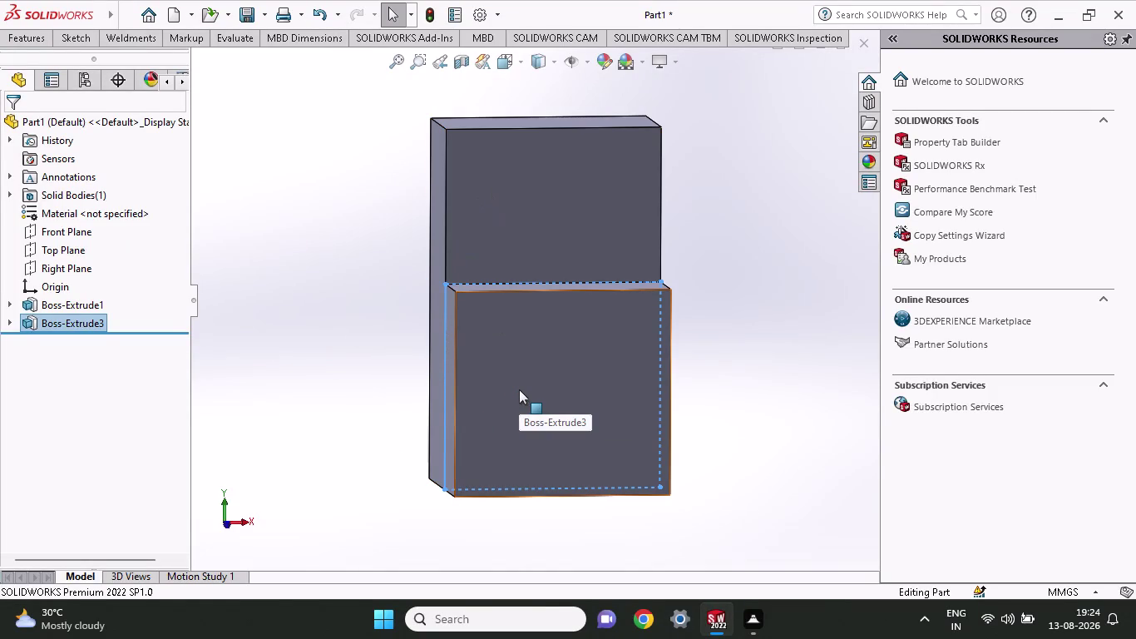
Start a sketch on the lower front face of Boss-Extrude3, viewed normal to it.
click(551, 333)
click(615, 282)
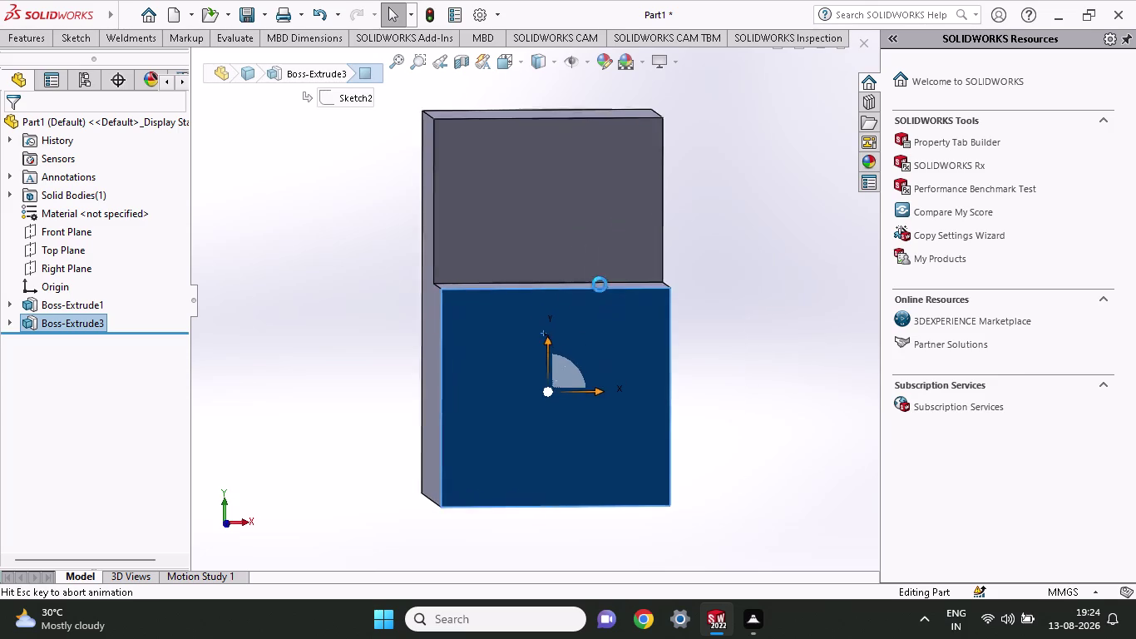
click(83, 38)
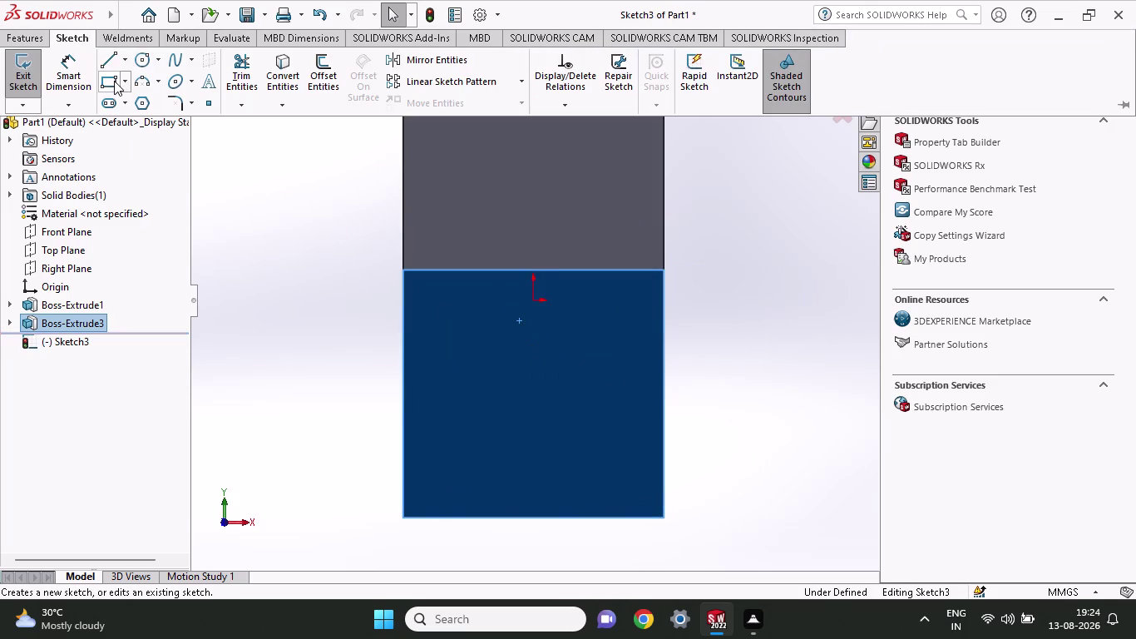
Draw a corner rectangle inset within the front face.
click(114, 81)
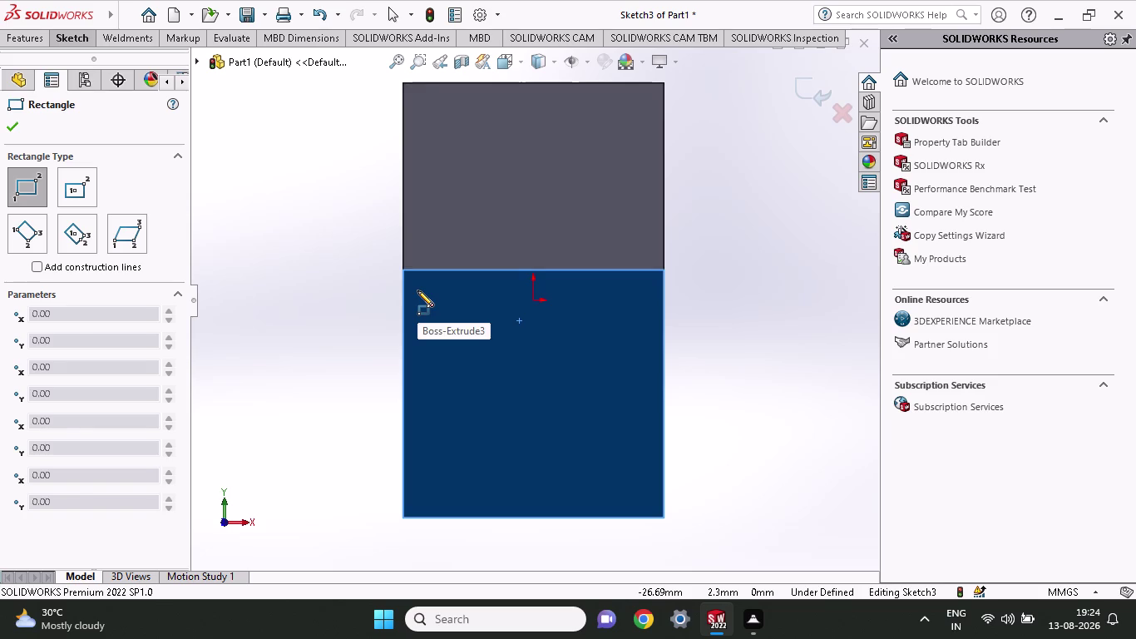
click(417, 290)
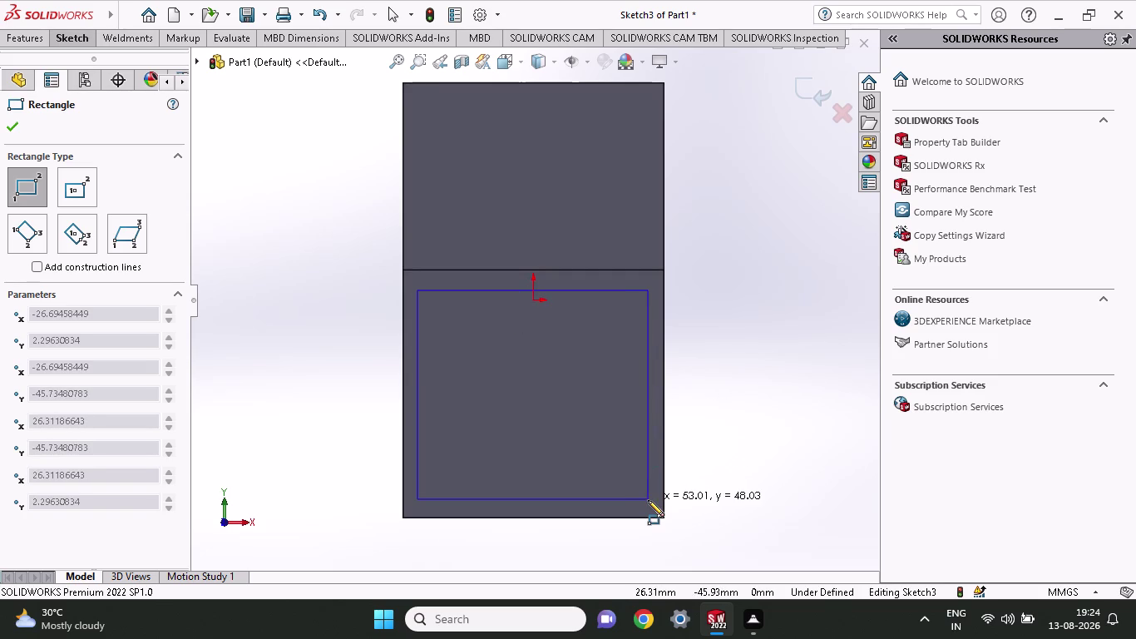
click(648, 499)
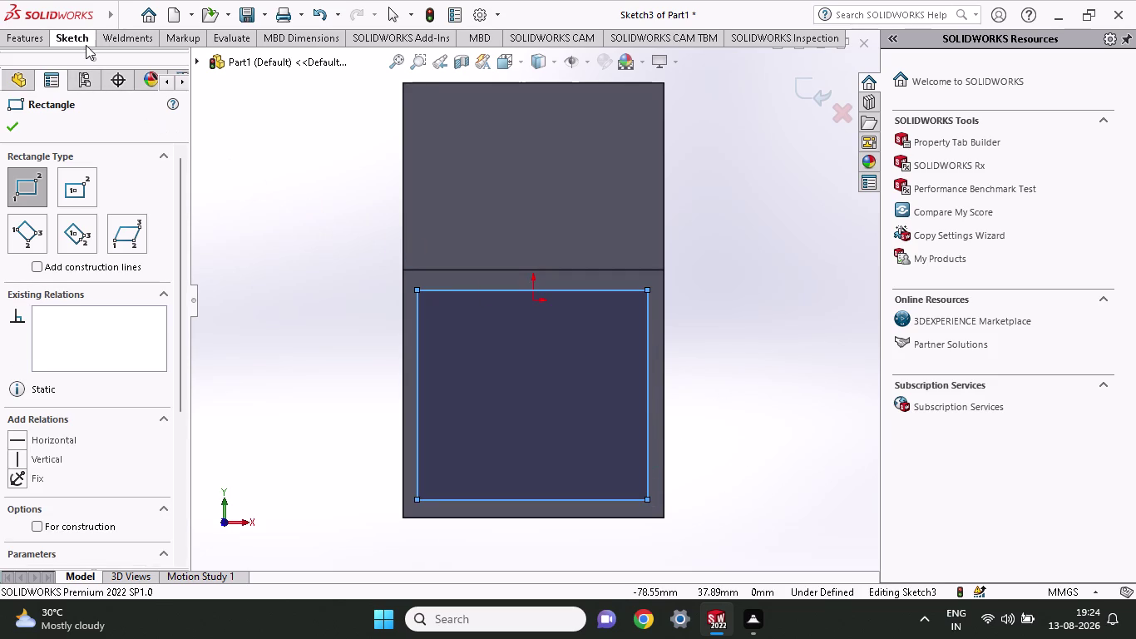
click(86, 45)
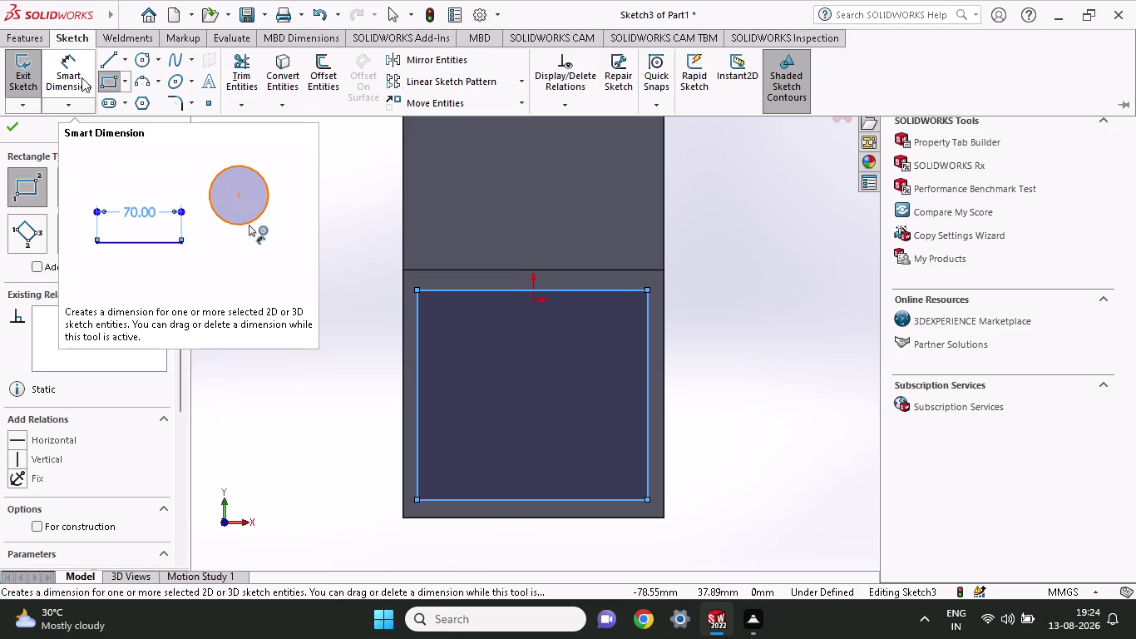
Dimension the rectangle's bottom width as 60-6, dismissing the invalid-name-character warnings.
click(78, 64)
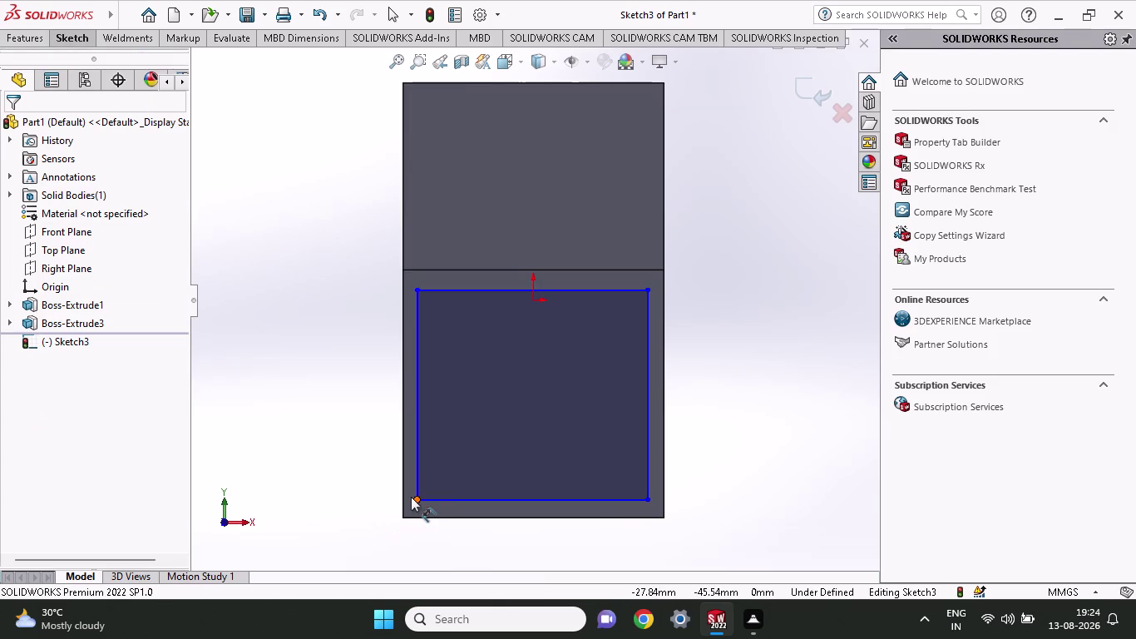
click(415, 500)
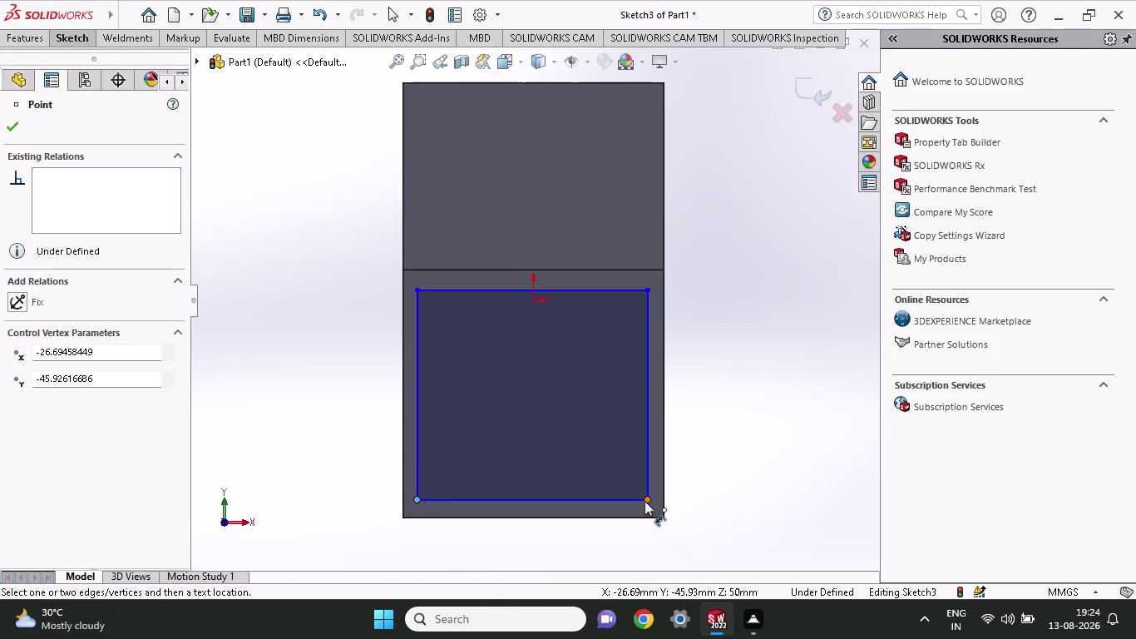
click(645, 500)
click(652, 552)
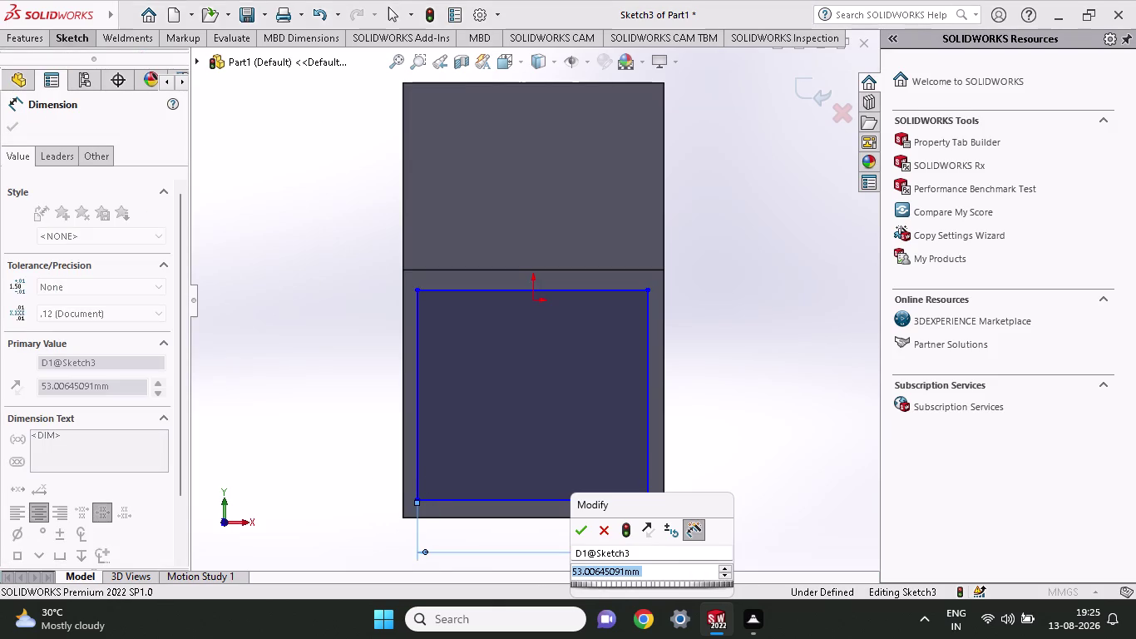
text(60)
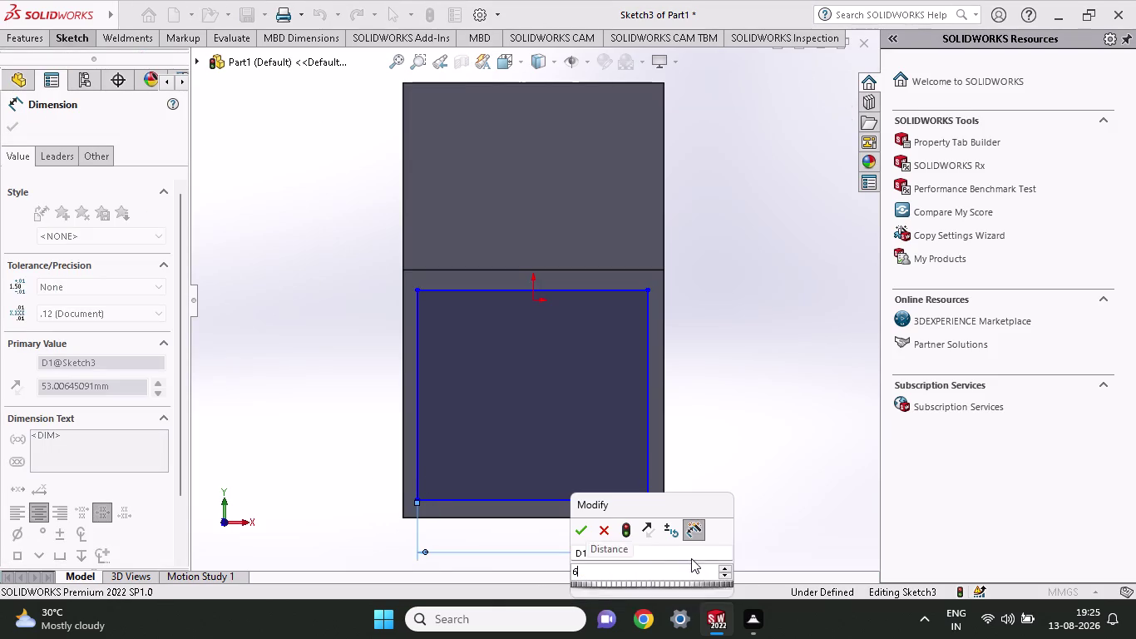
click(691, 557)
text(-6)
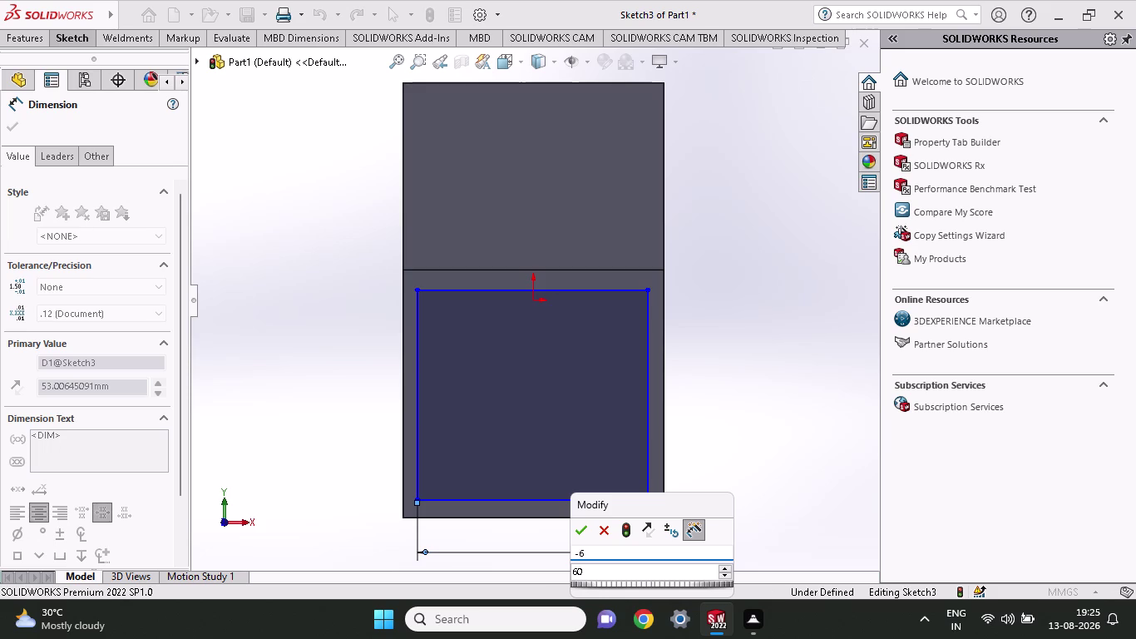
key(Return)
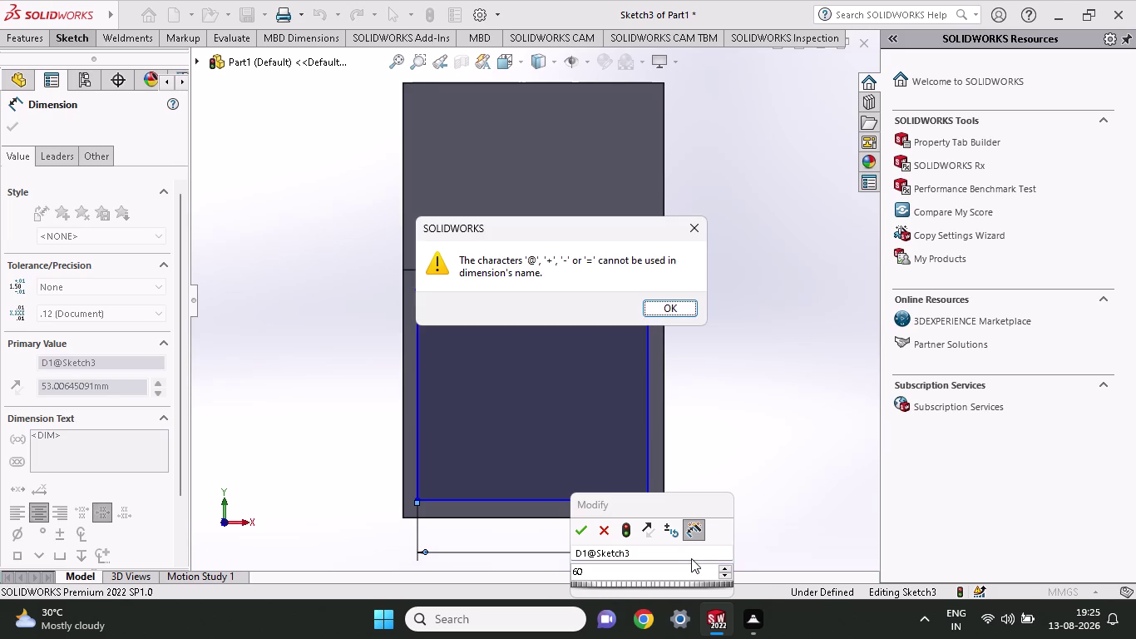
click(619, 571)
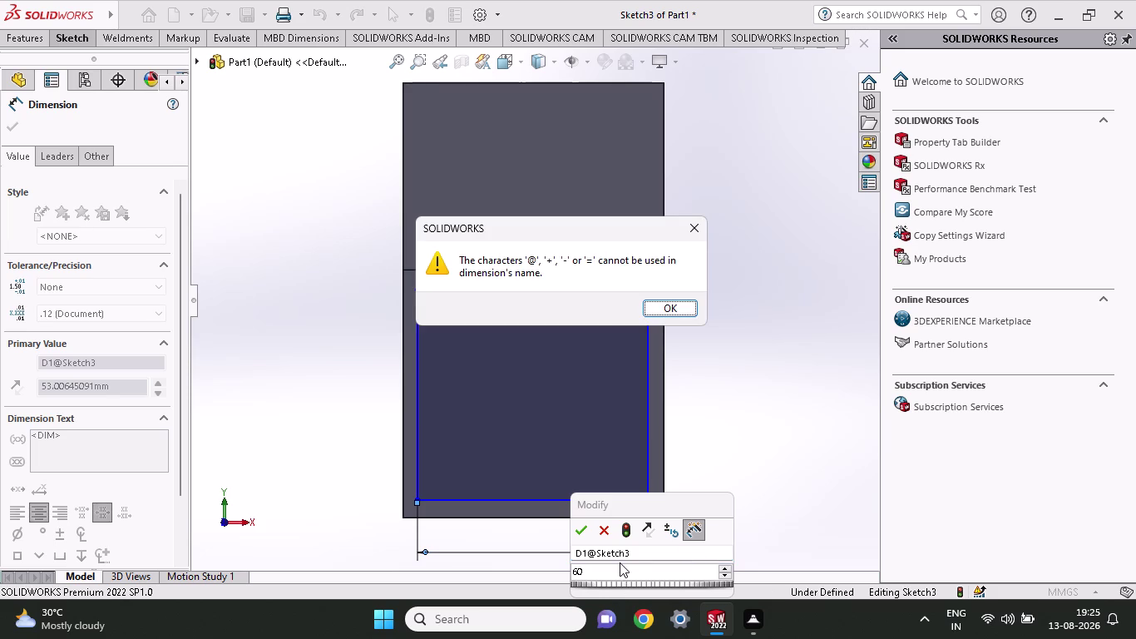
click(608, 585)
click(600, 568)
click(680, 312)
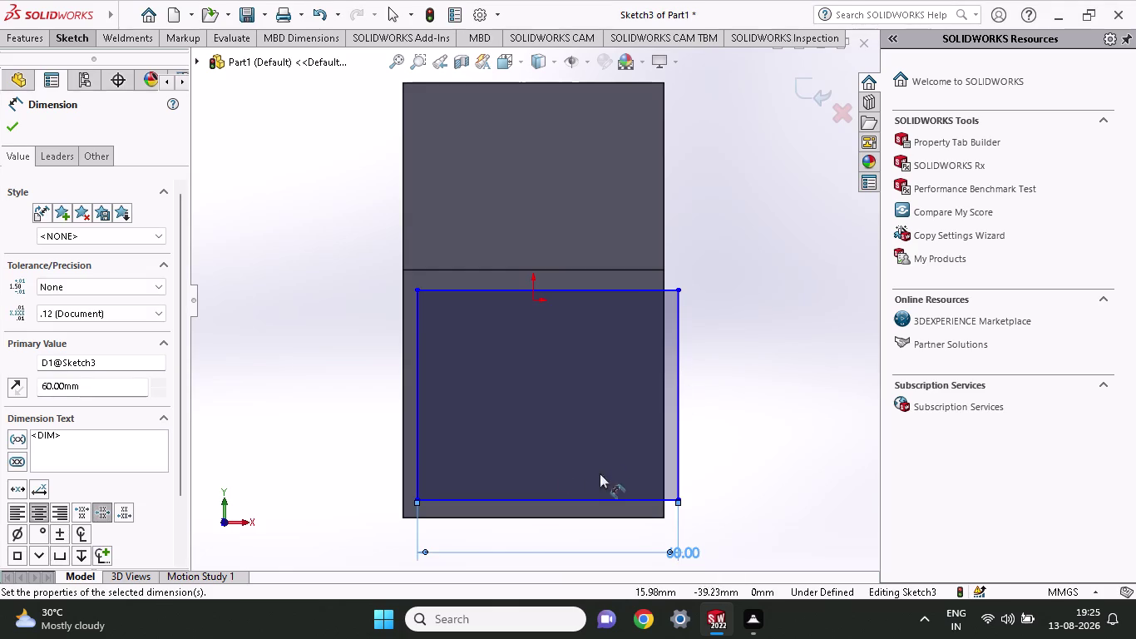
Change the width dimension to 60-8.
double_click(678, 548)
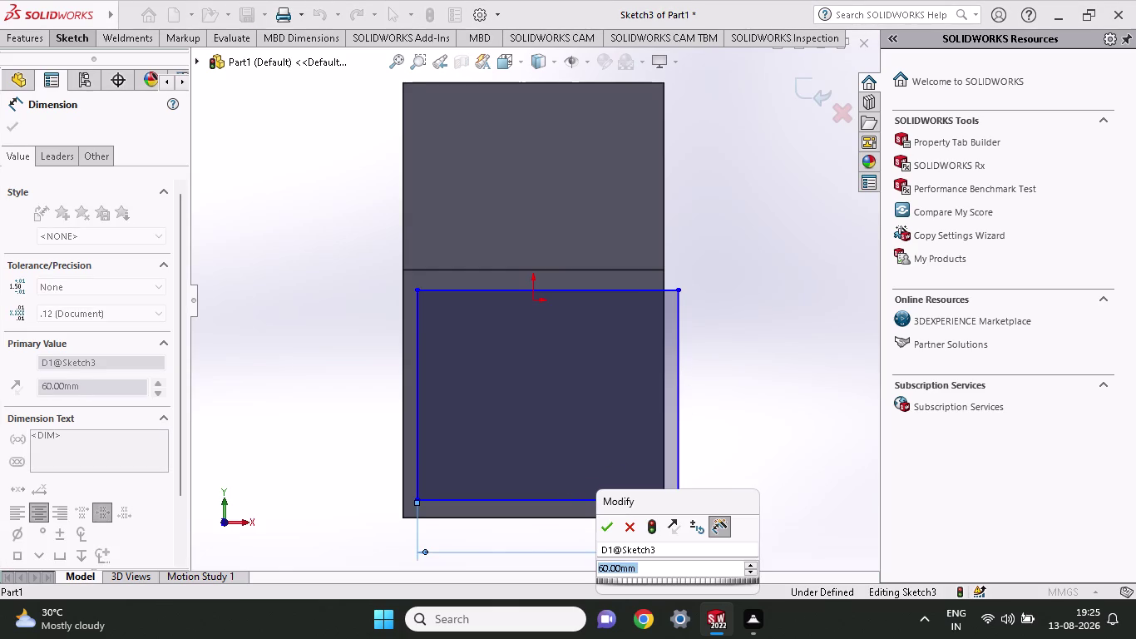
text(6)
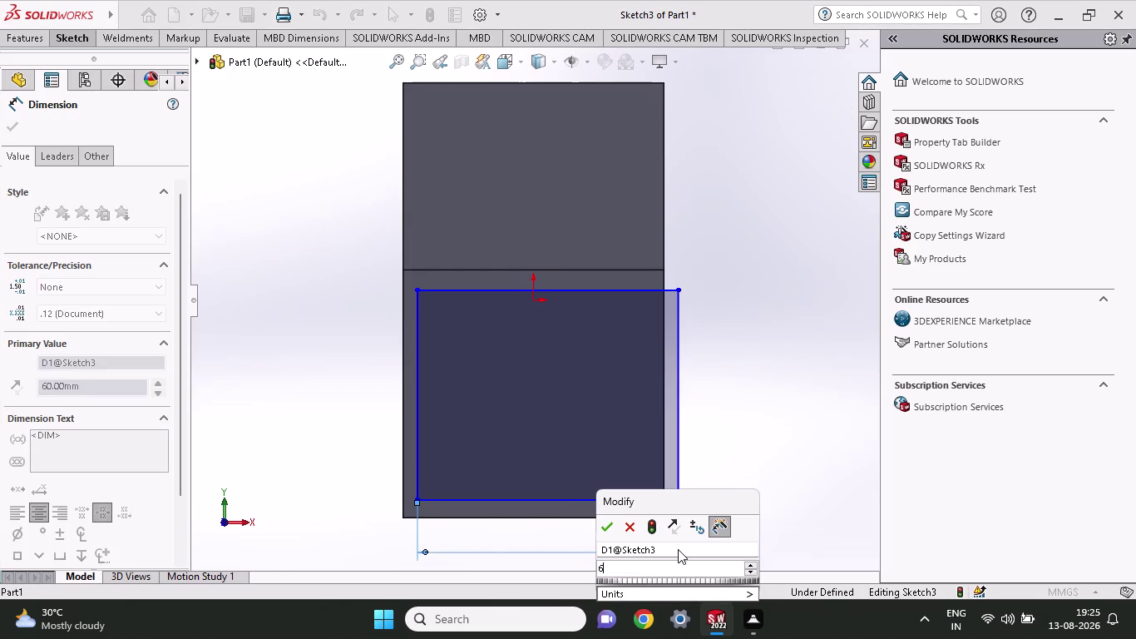
text(0)
scroll(up, 3)
scroll(down, 3)
key(BackSpace)
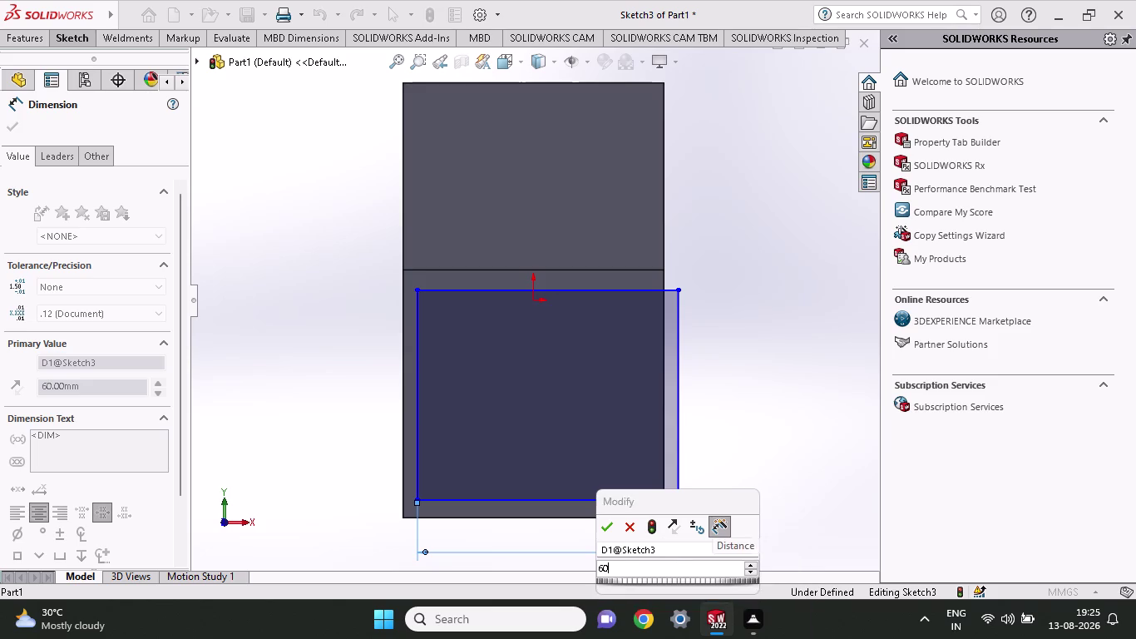
key(BackSpace)
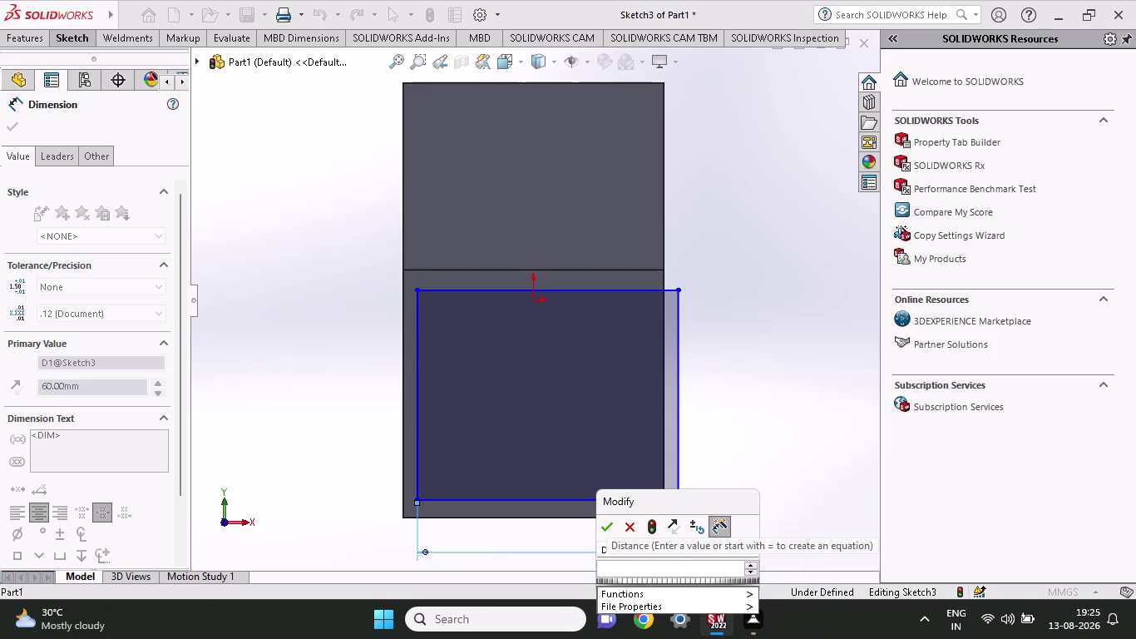
text(60-8)
key(Return)
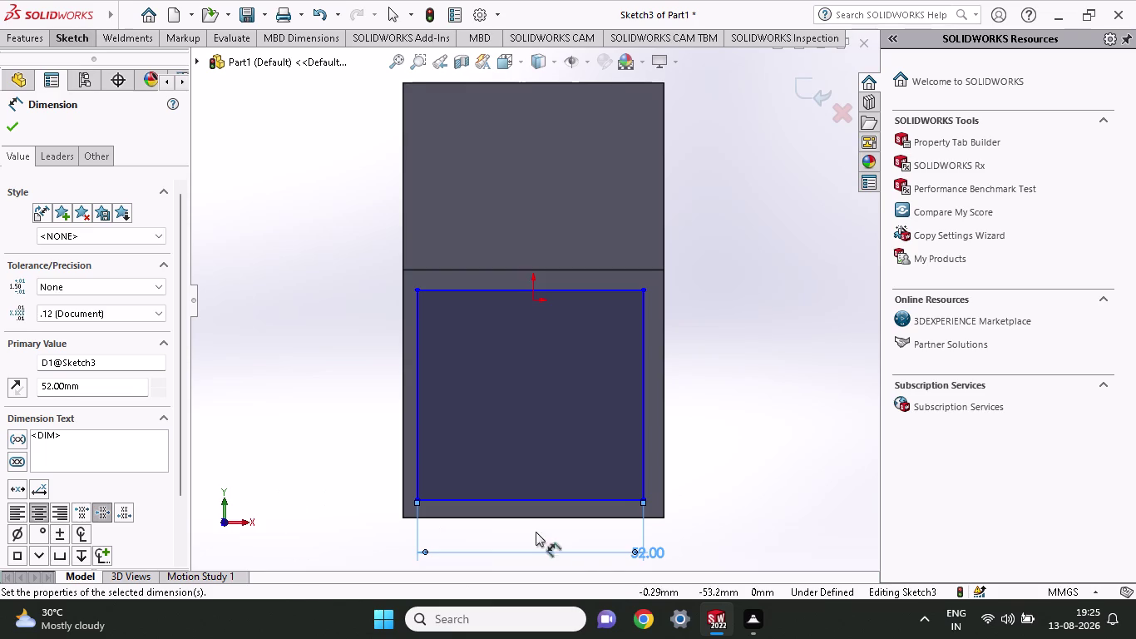
Change the width back to 60-6, giving 54 mm.
double_click(650, 552)
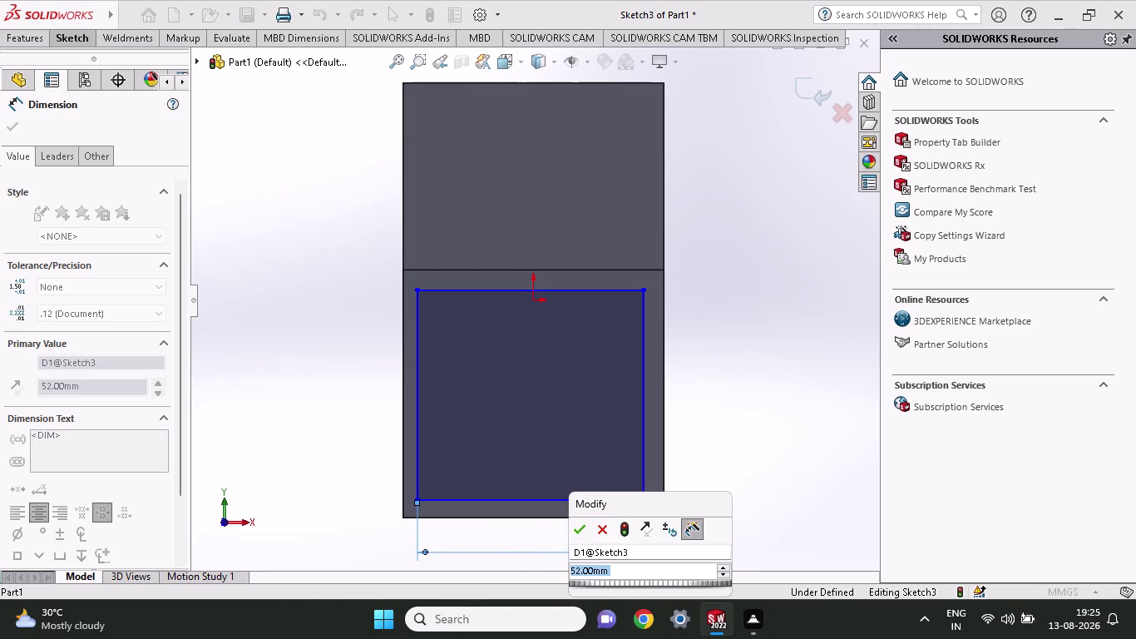
text(60-6)
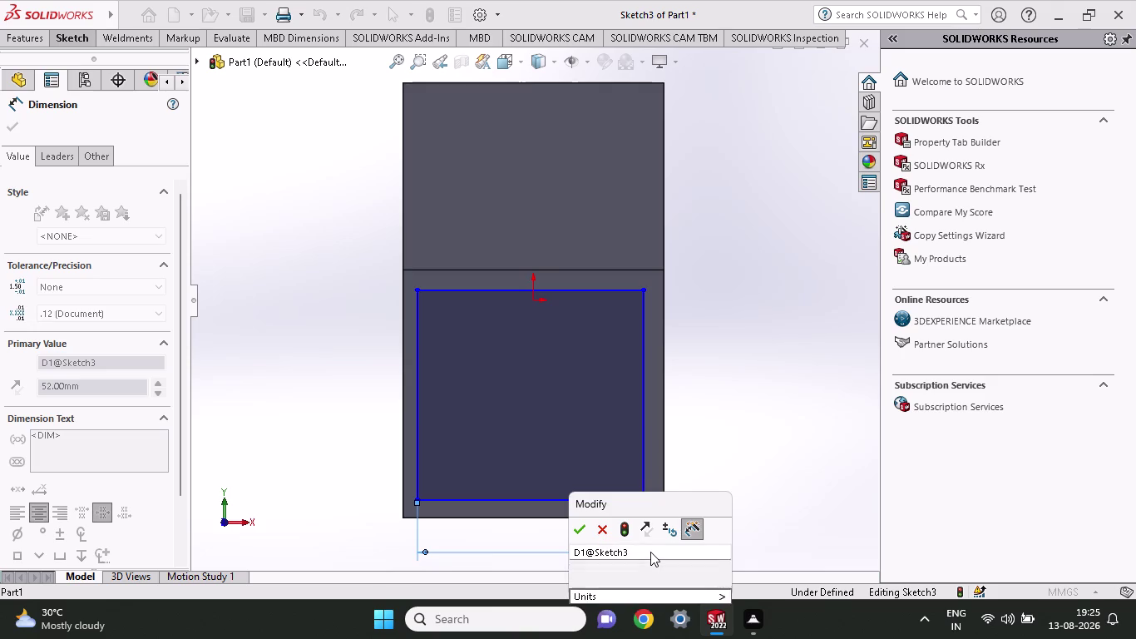
key(Return)
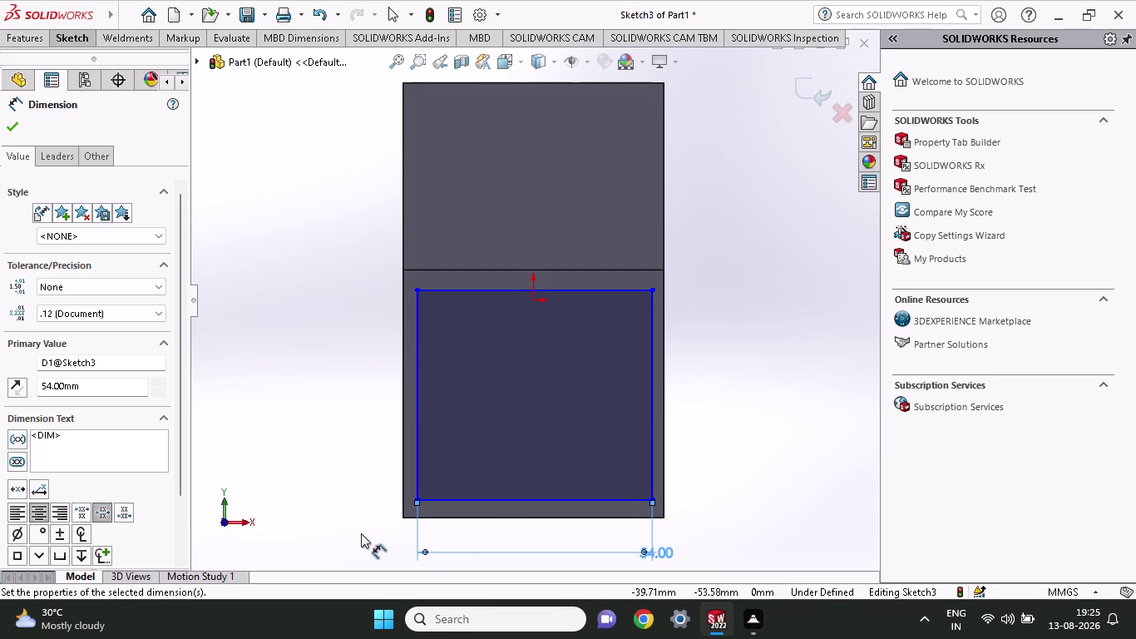
click(402, 518)
Dimension the rectangle's left corner 3 mm from the block's left edge.
click(413, 501)
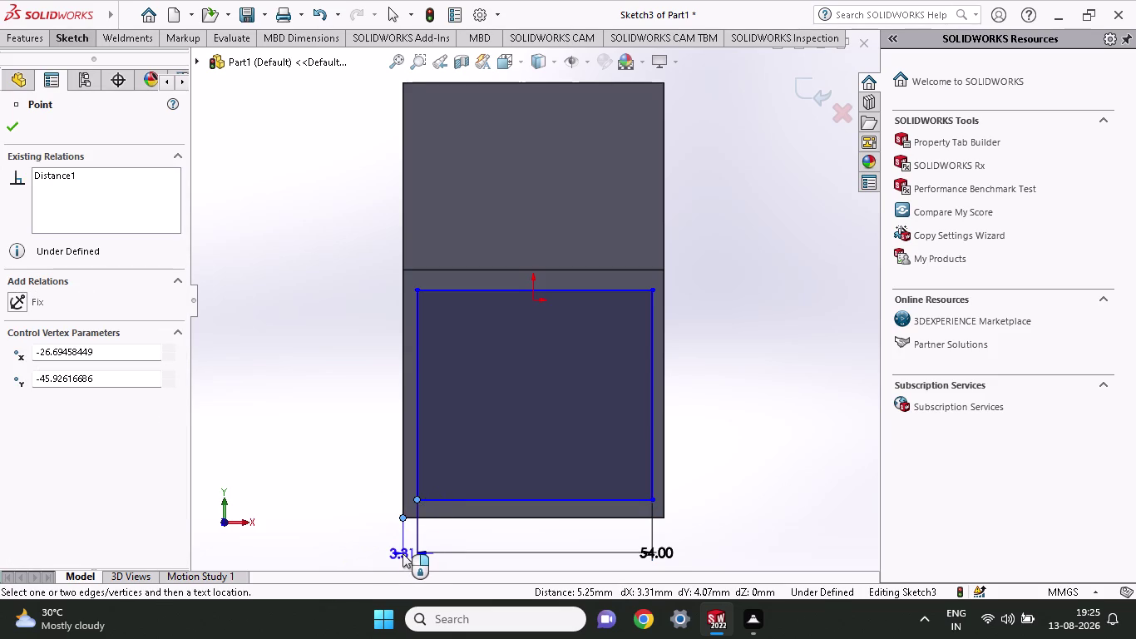
click(405, 548)
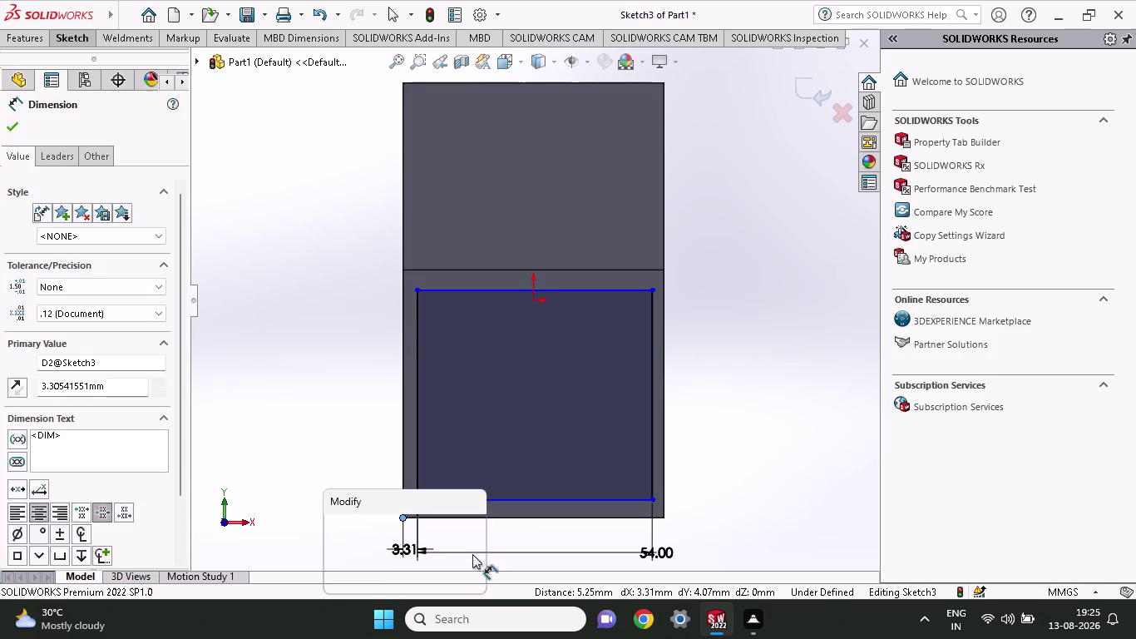
key(3)
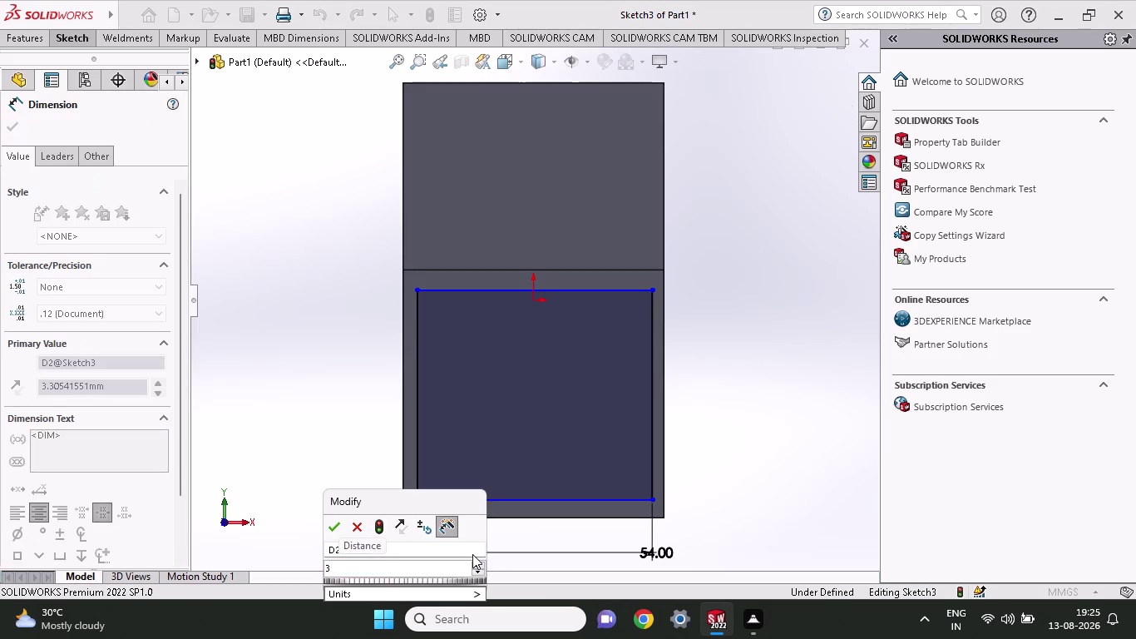
key(Return)
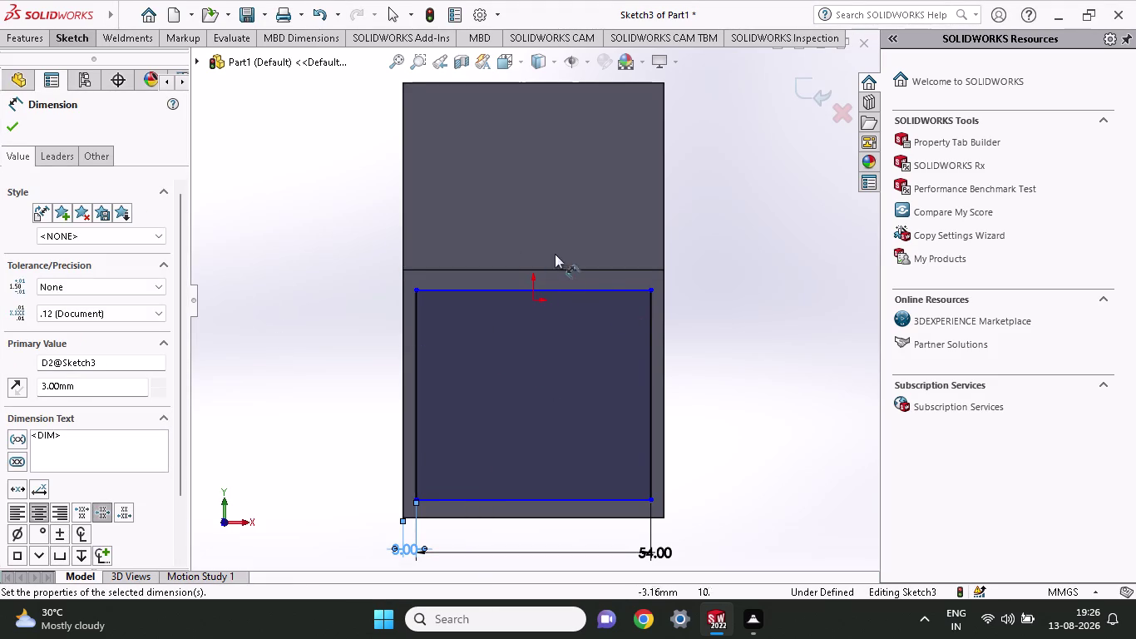
Place a height dimension on the rectangle's right side, reading 48.22 mm.
click(653, 502)
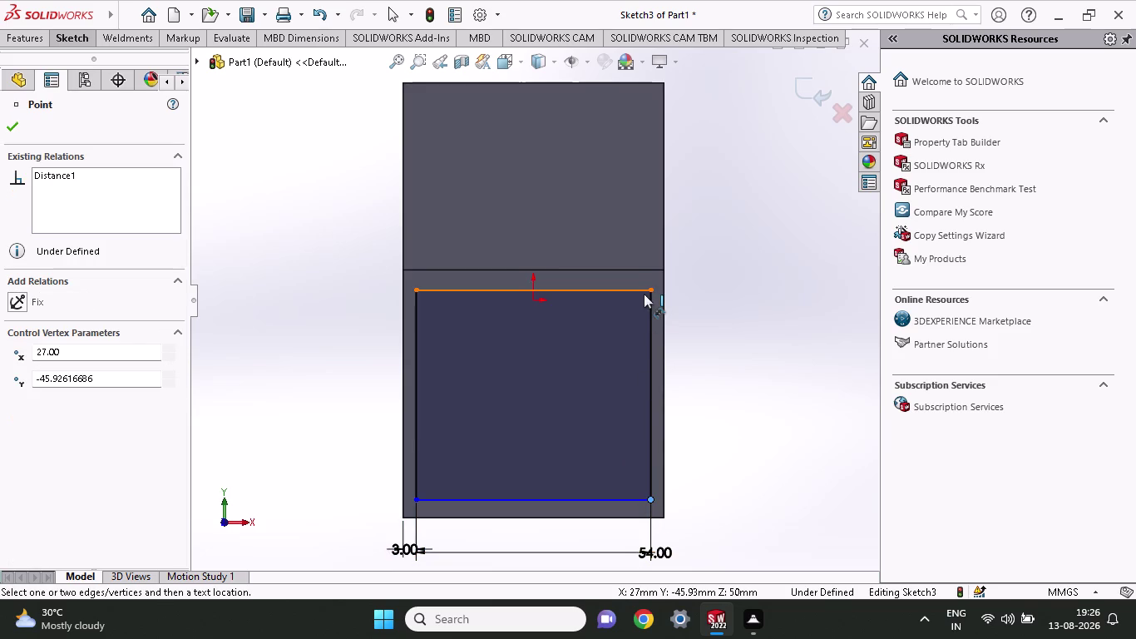
click(647, 290)
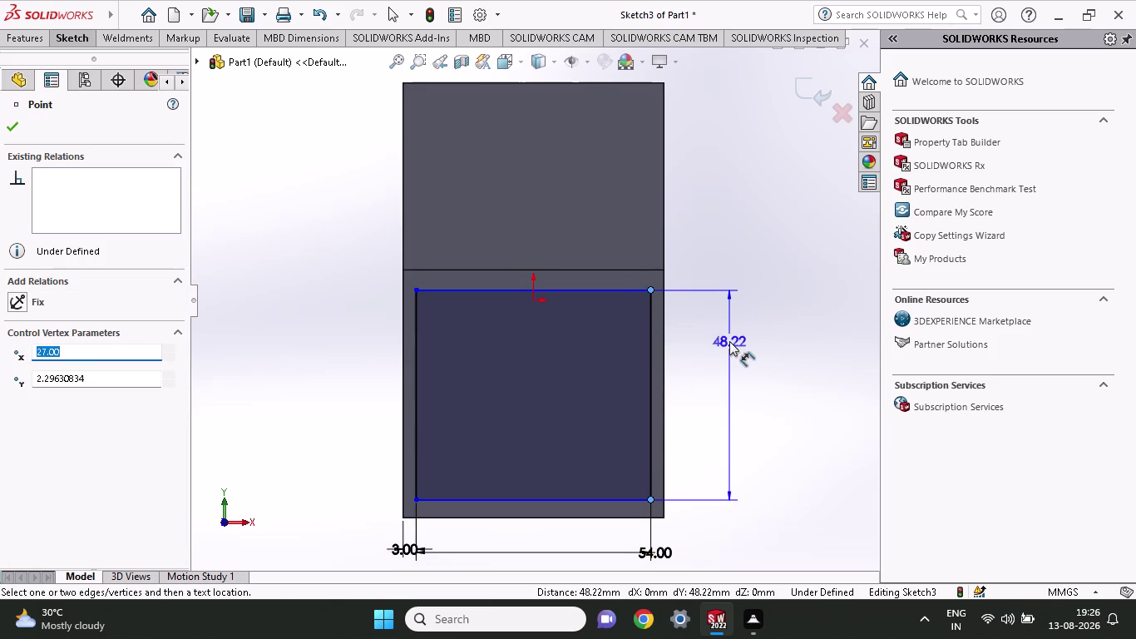
click(730, 341)
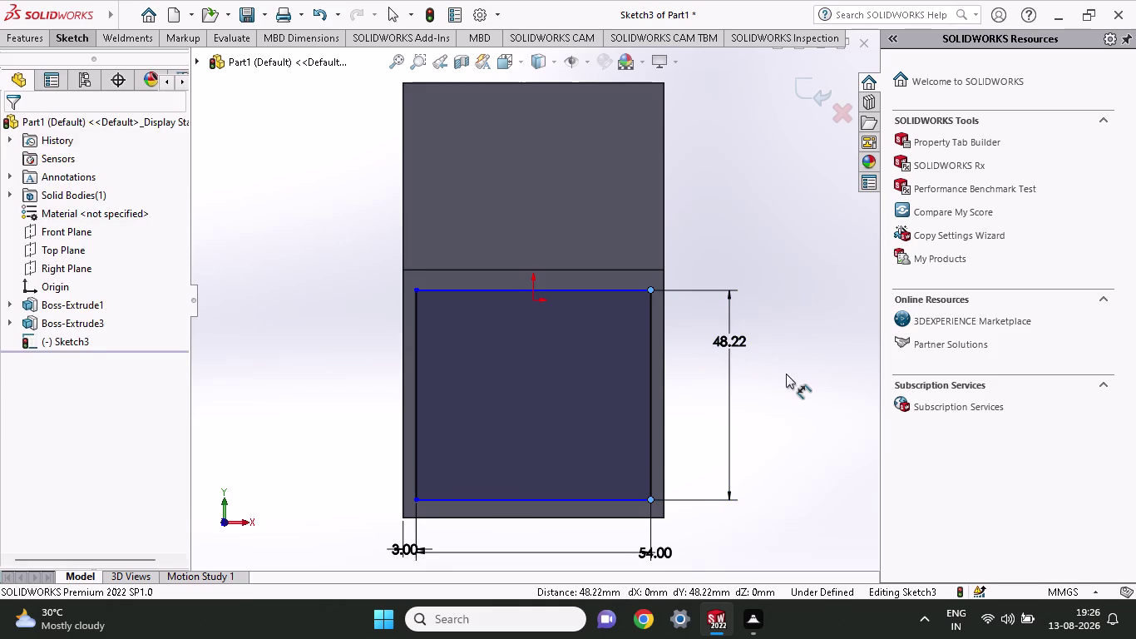
Set the rectangle height to 53 mm (57-4) and start an Extruded Cut from it.
text(57-)
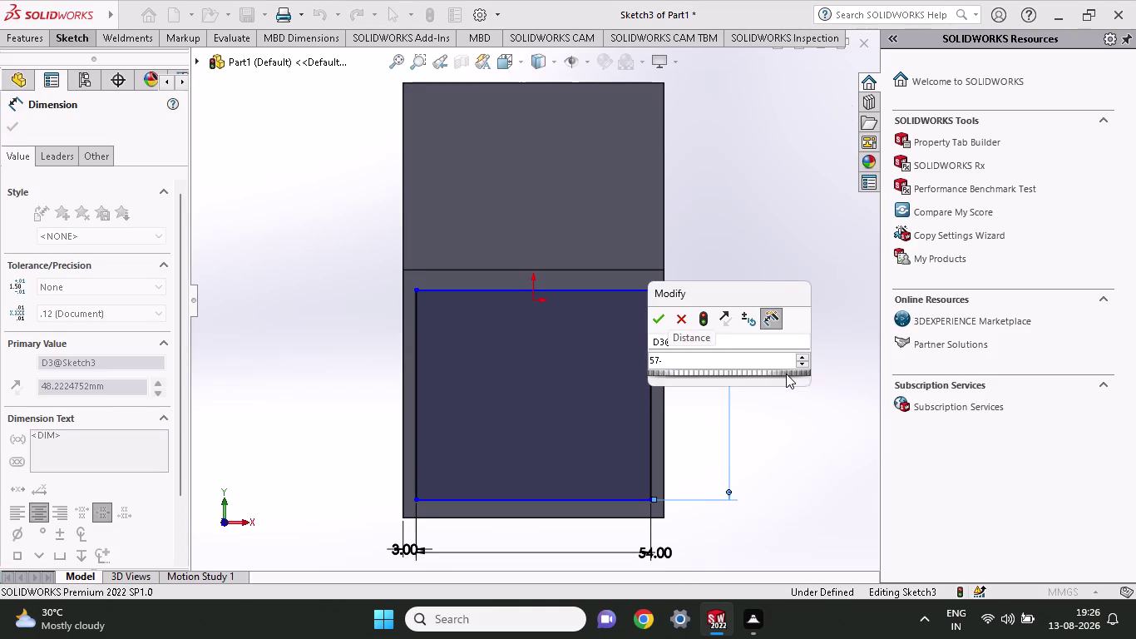
key(4)
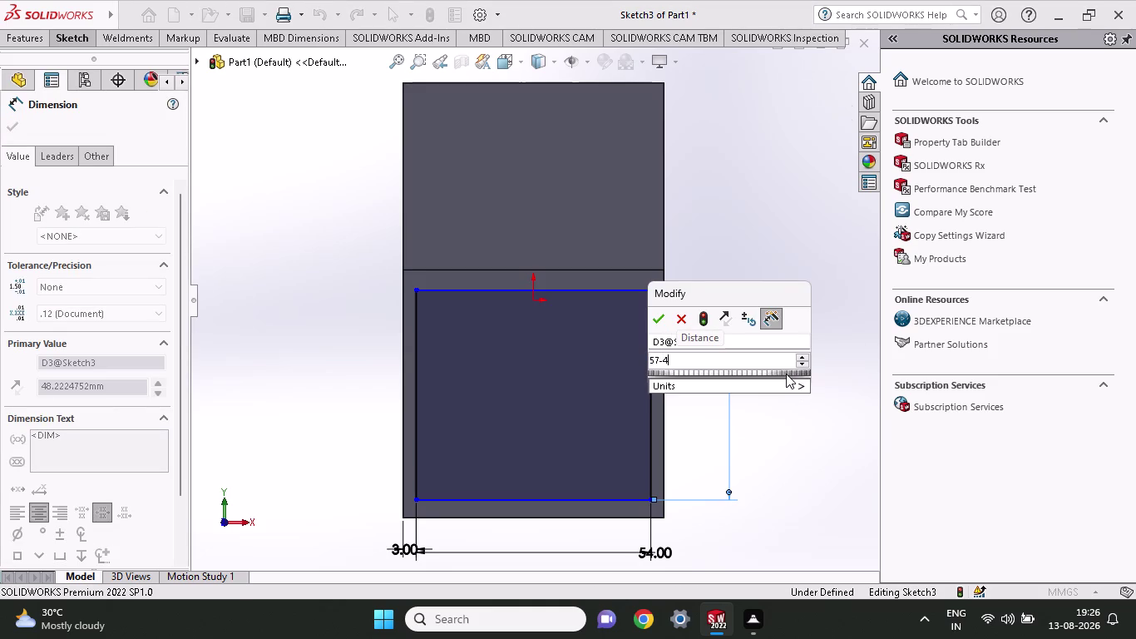
key(Return)
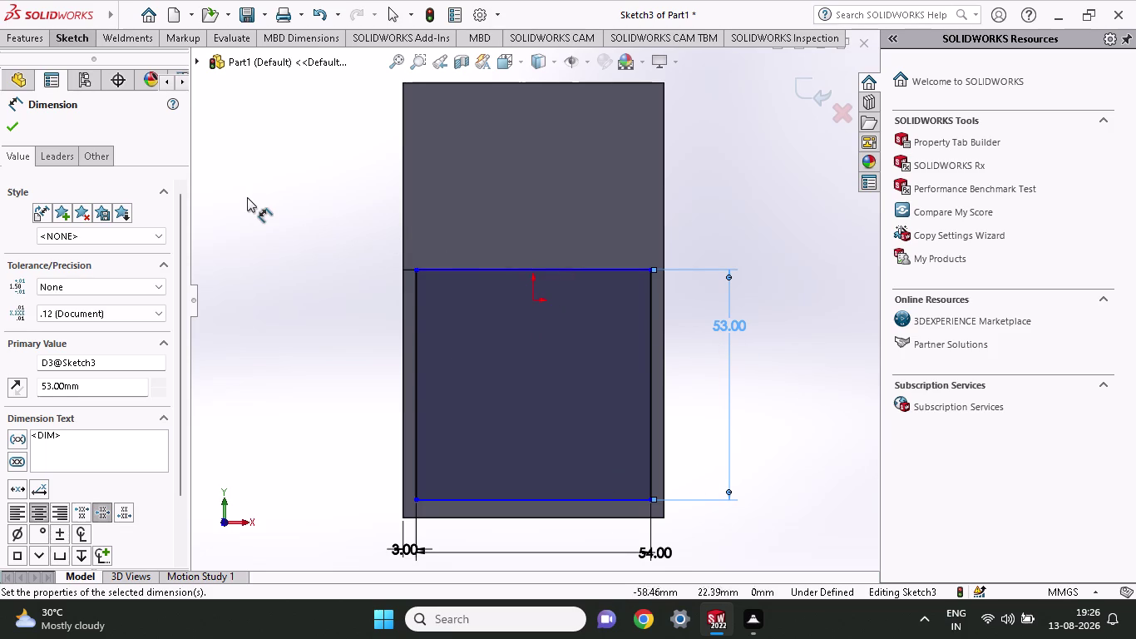
click(23, 32)
click(236, 71)
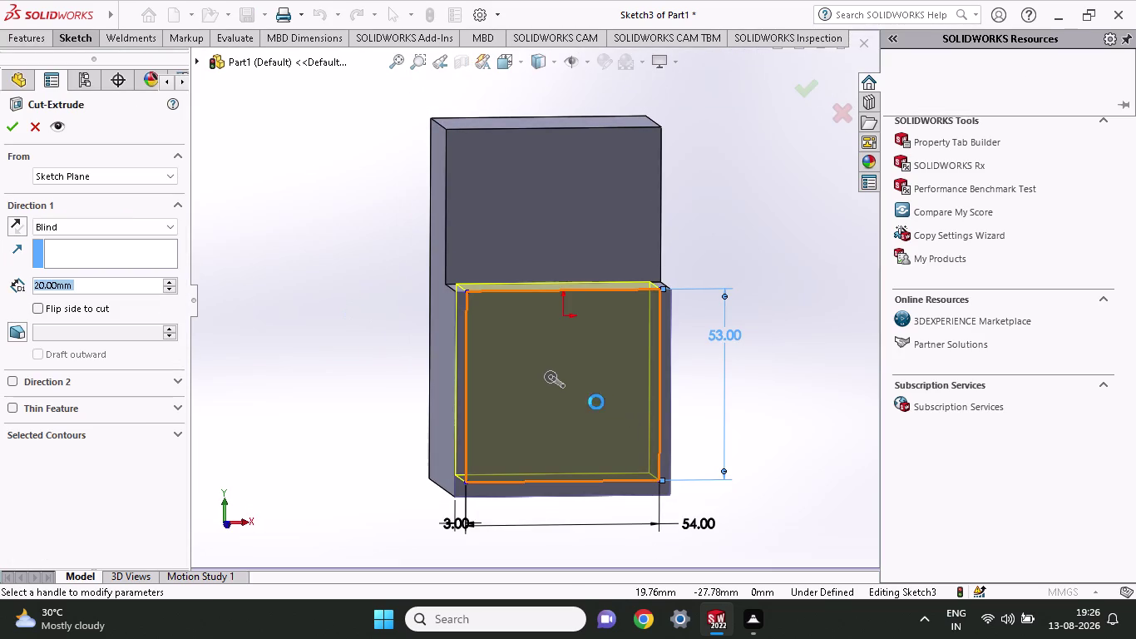
Set the cut depth to the 53 dimension, then cancel the cut and reopen the 53 mm height.
key(Escape)
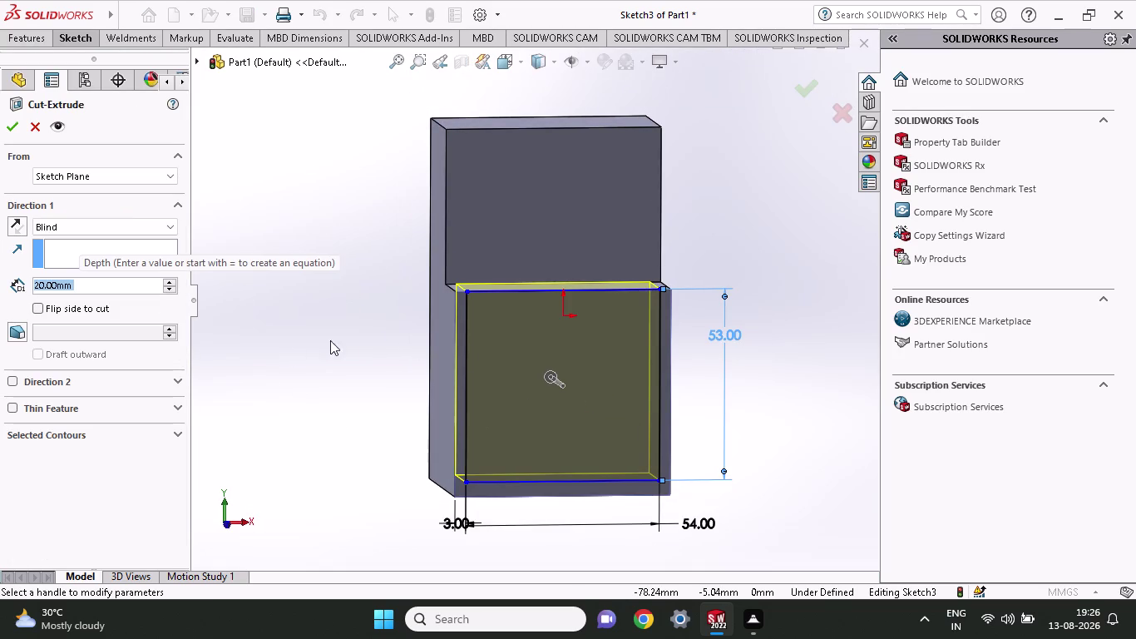
key(Escape)
scroll(down, 3)
scroll(up, 3)
scroll(down, 3)
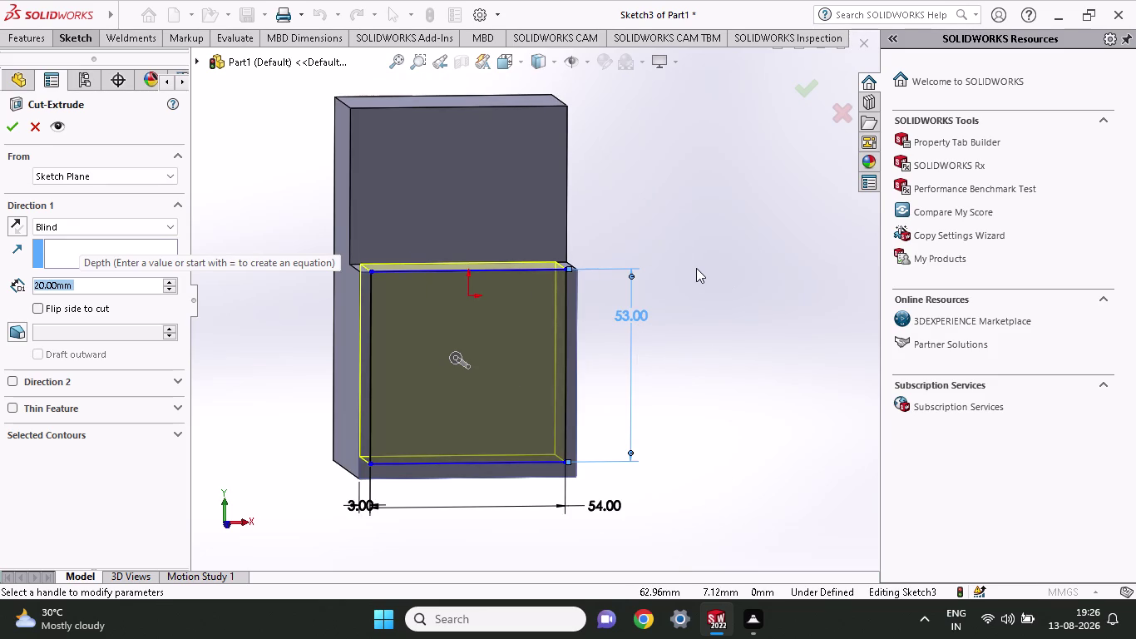
double_click(636, 317)
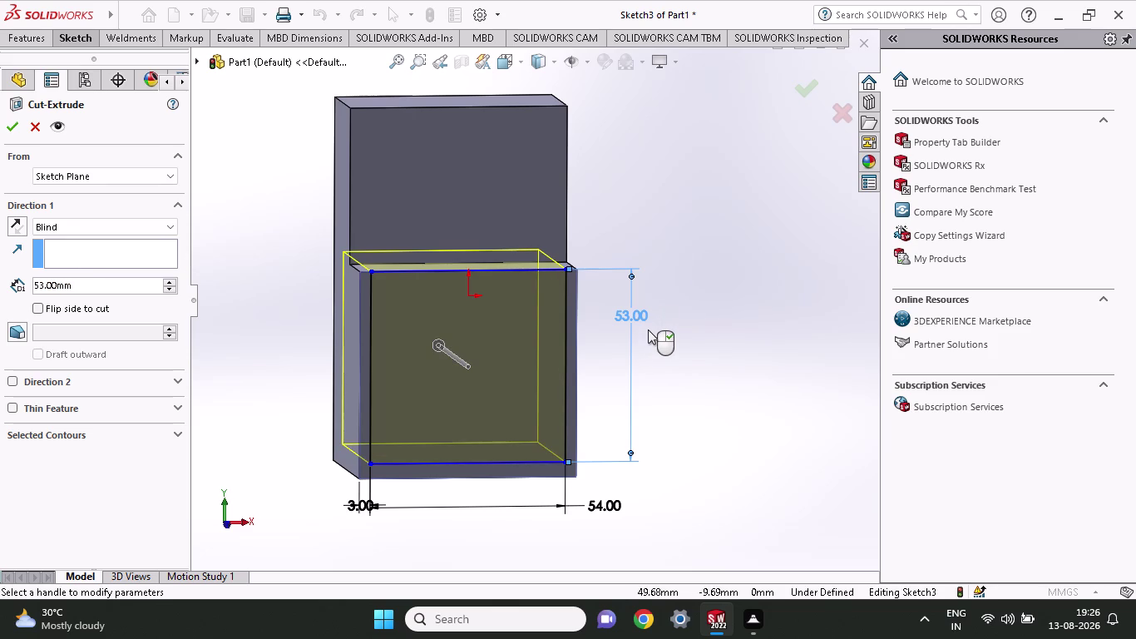
key(Escape)
double_click(638, 323)
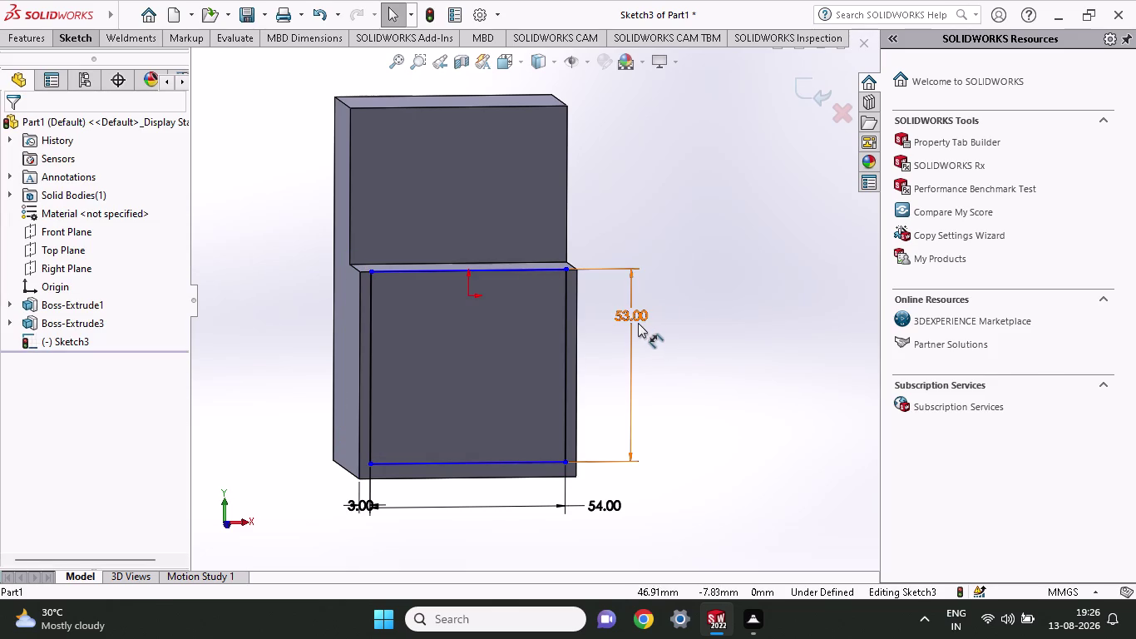
Keep the rectangle height at 53 mm (57-4) and close the dimension properties.
text(5)
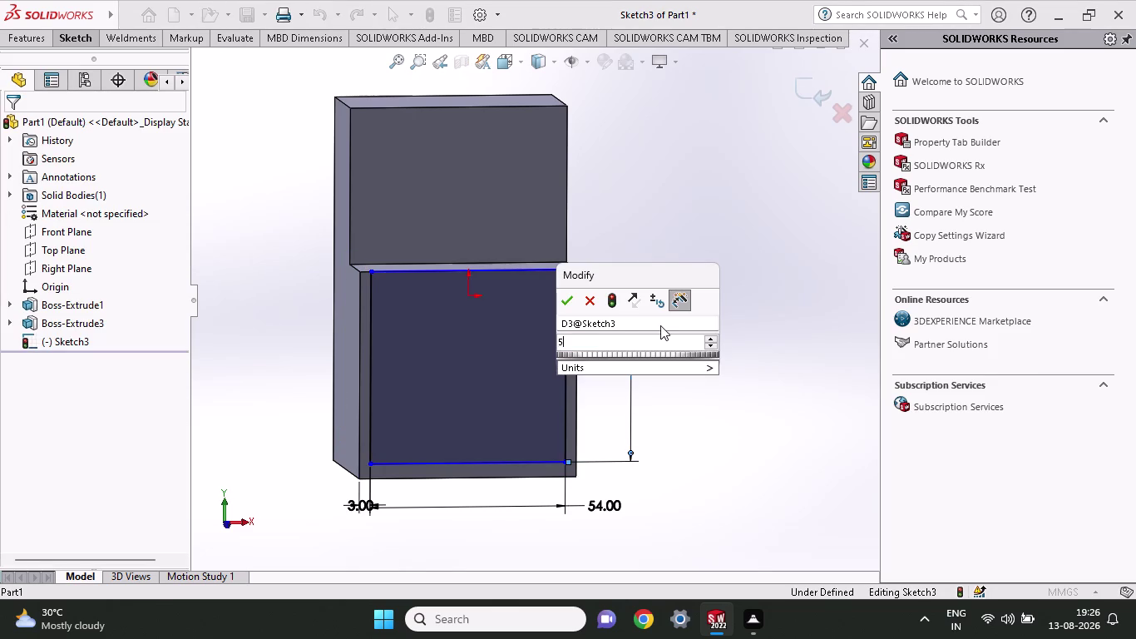
text(7-)
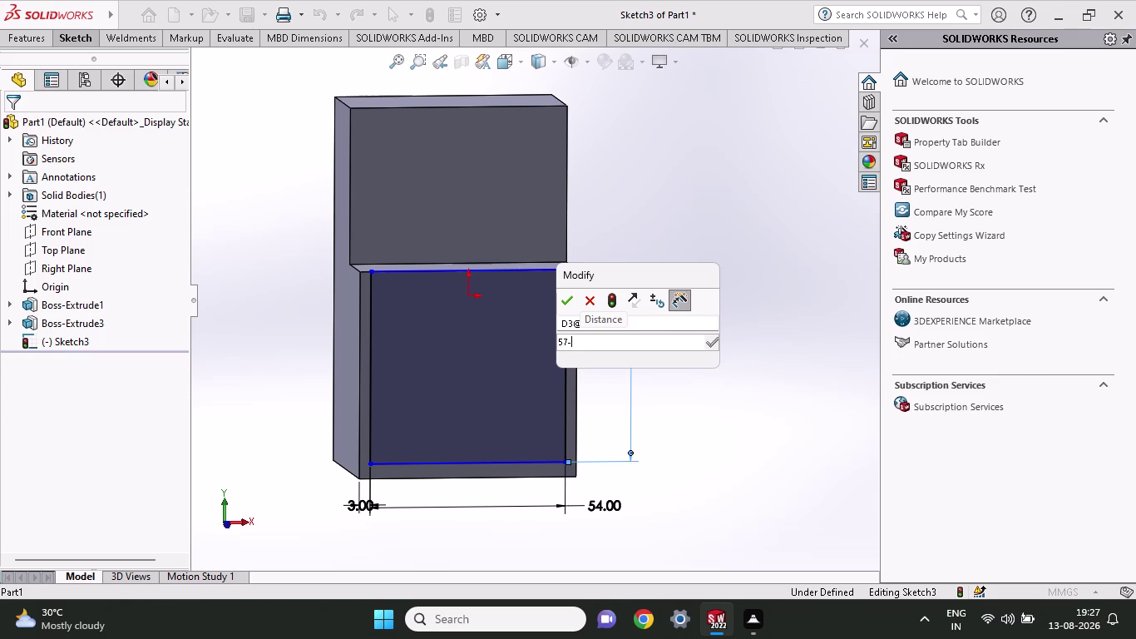
key(4)
key(Return)
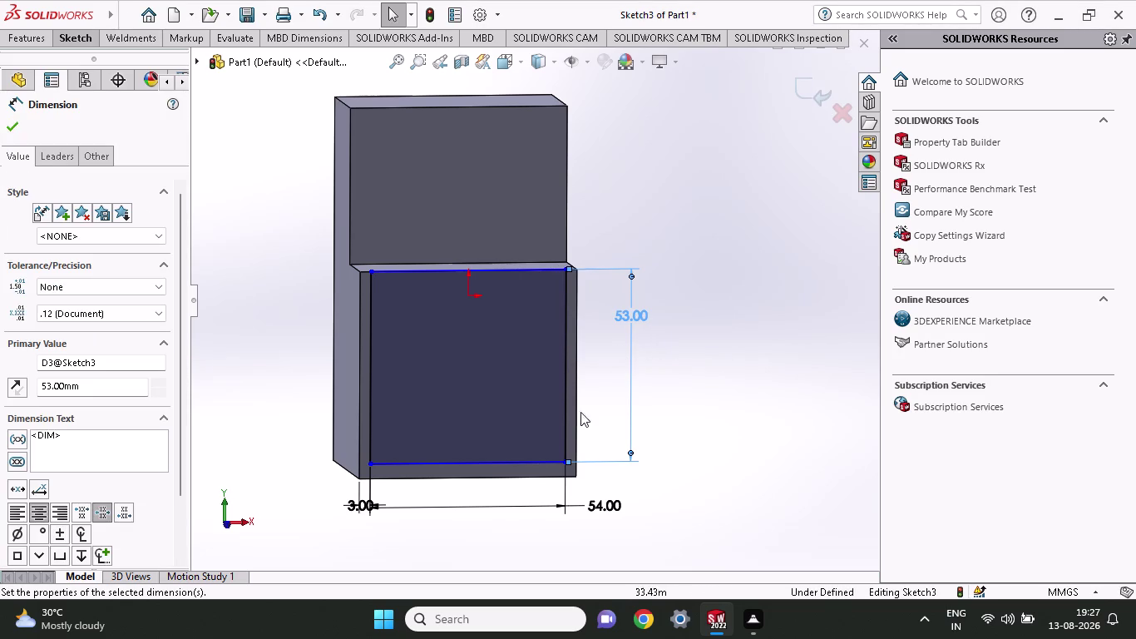
click(360, 479)
click(368, 462)
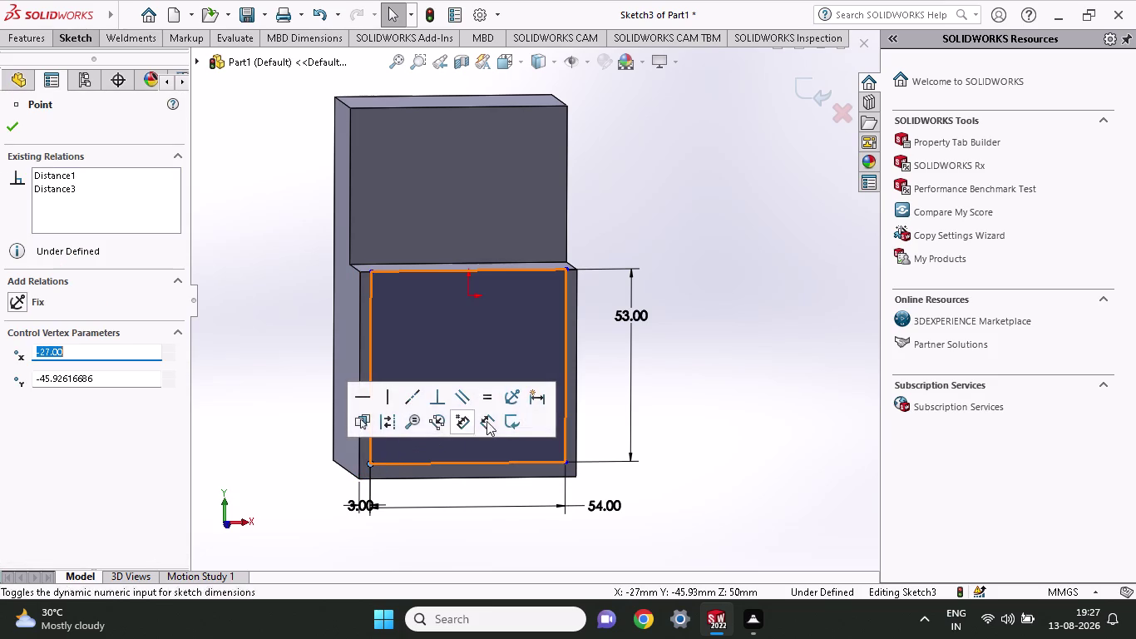
click(294, 365)
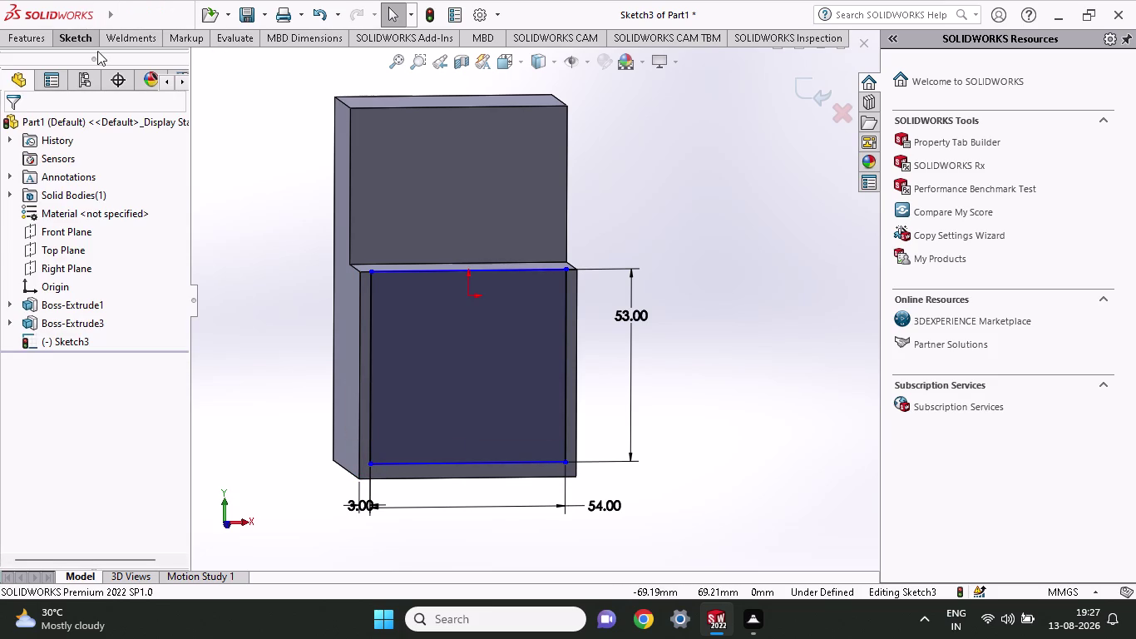
Dimension the rectangle's bottom-right corner 2 mm above the block's bottom-right corner.
click(90, 31)
click(85, 77)
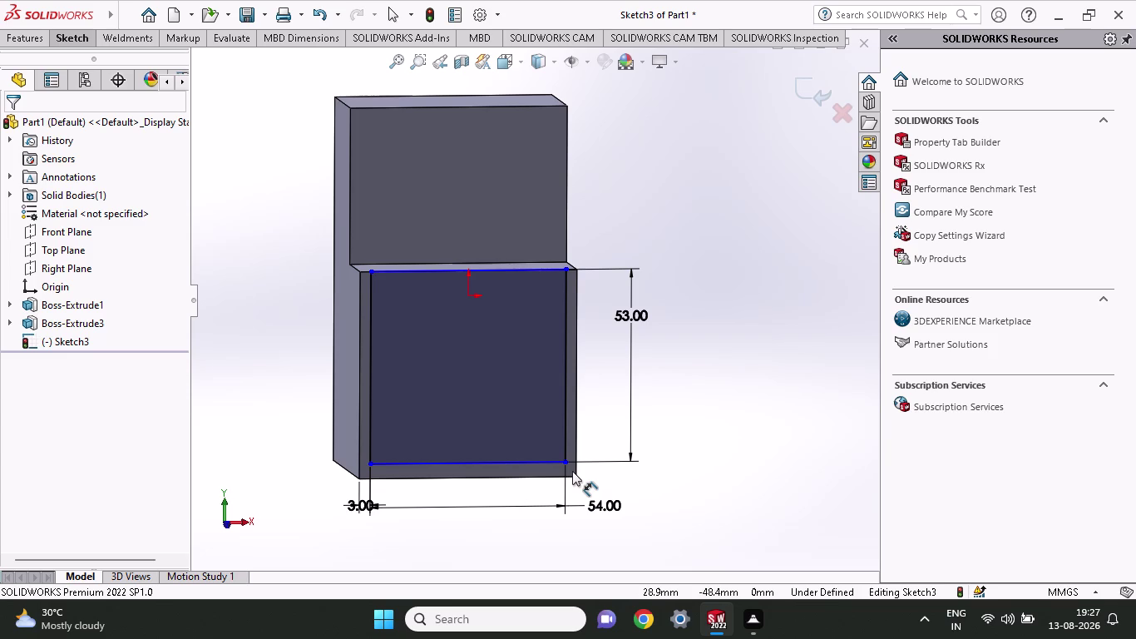
click(576, 479)
click(564, 460)
click(714, 467)
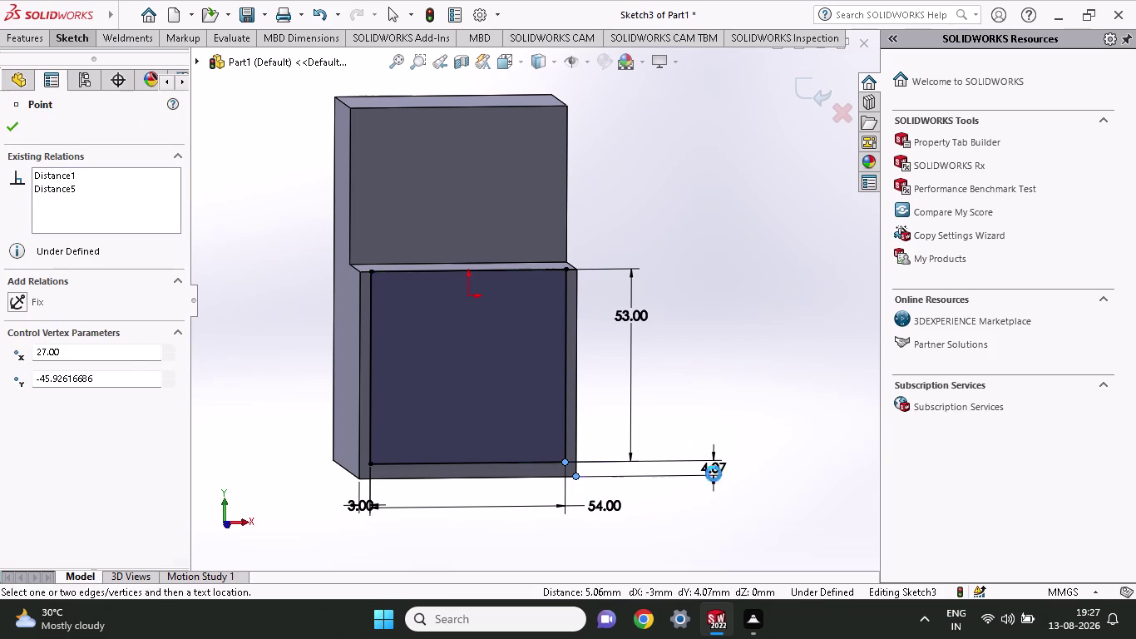
key(2)
key(Return)
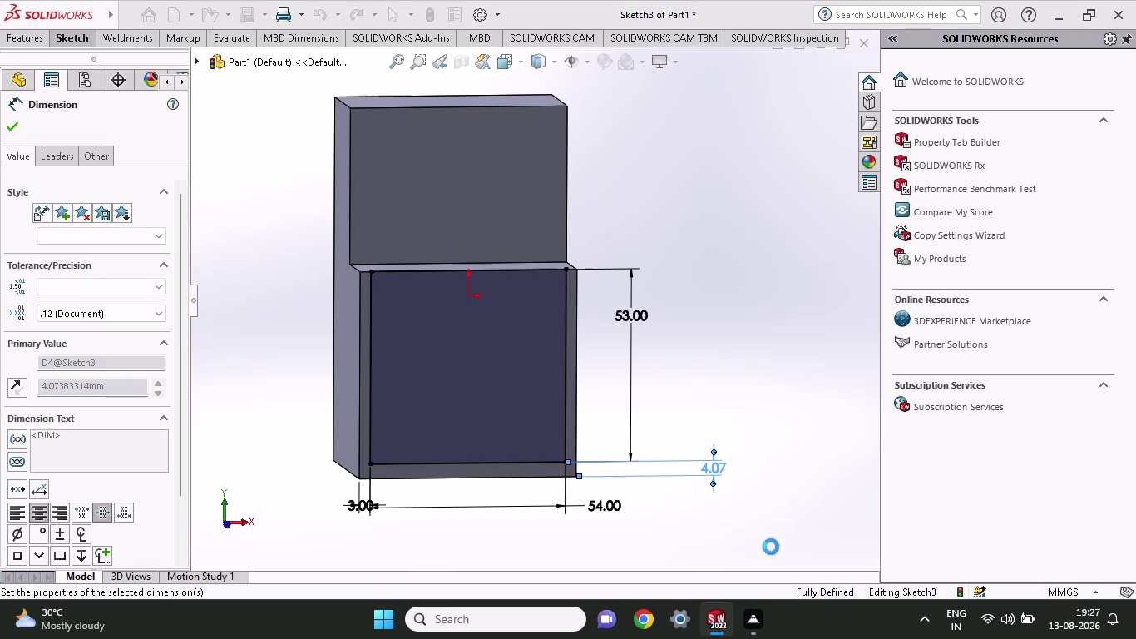
Choose the plain Line tool from the Line dropdown.
click(39, 32)
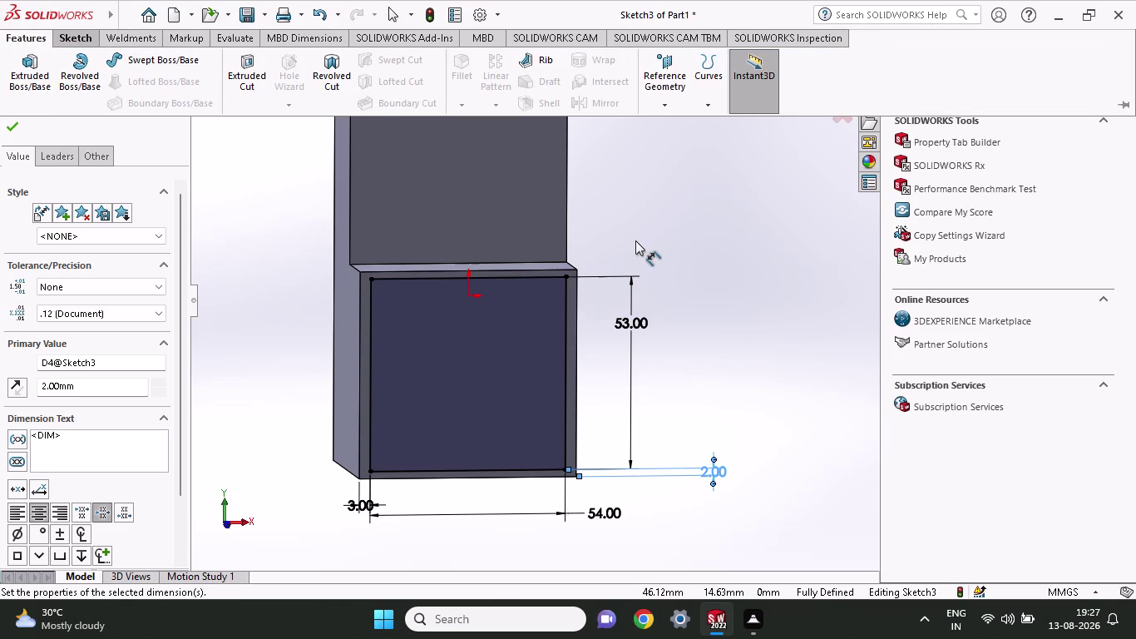
click(79, 34)
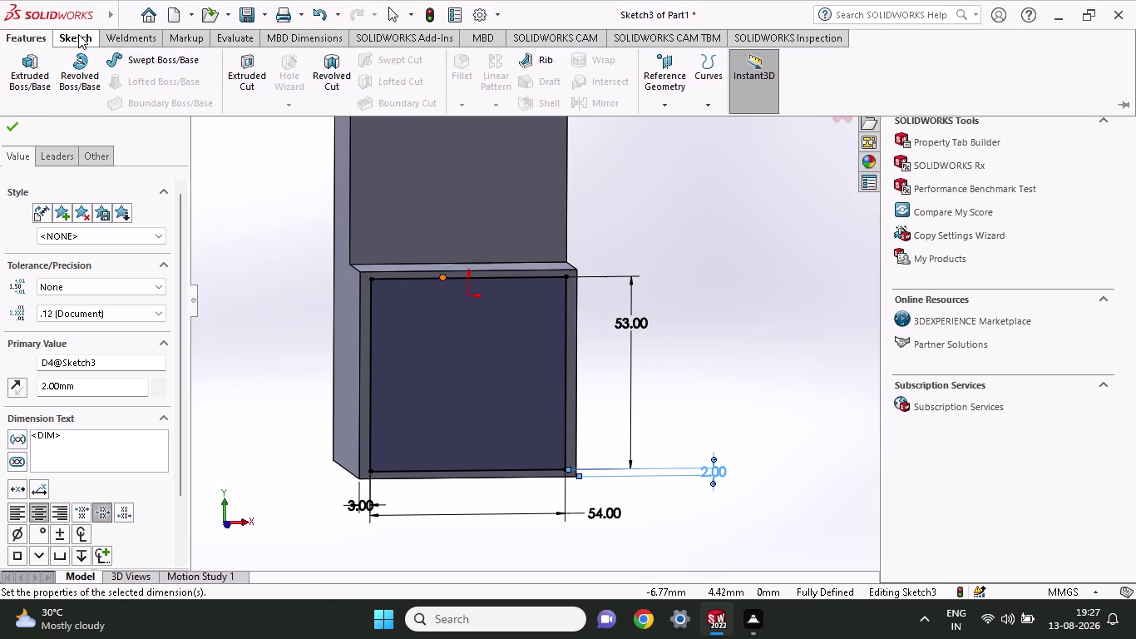
click(121, 58)
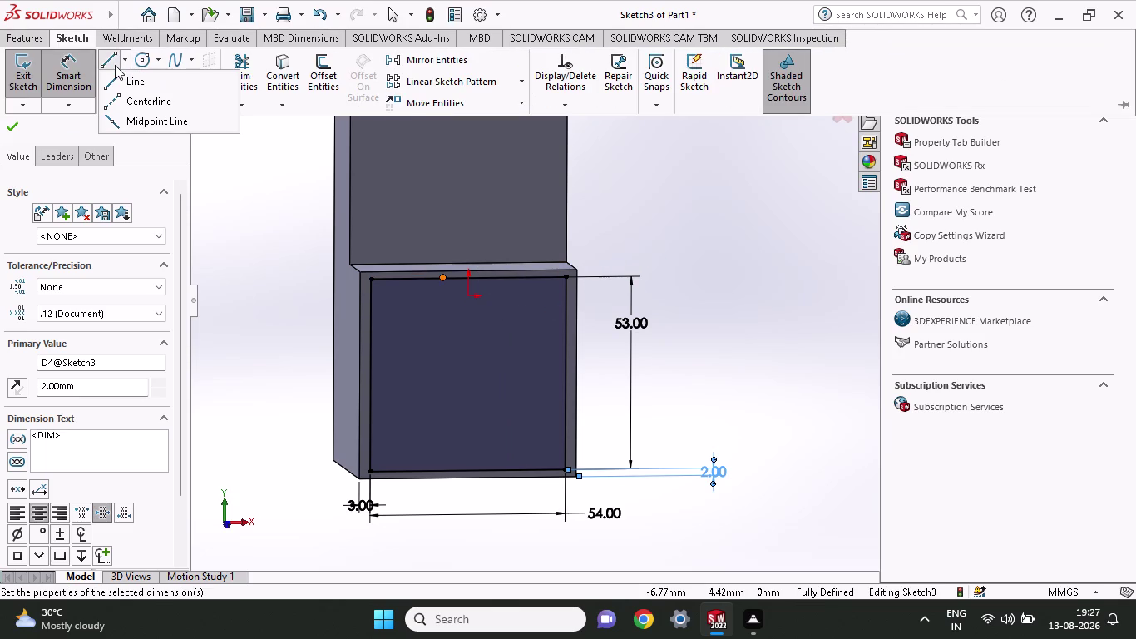
click(115, 83)
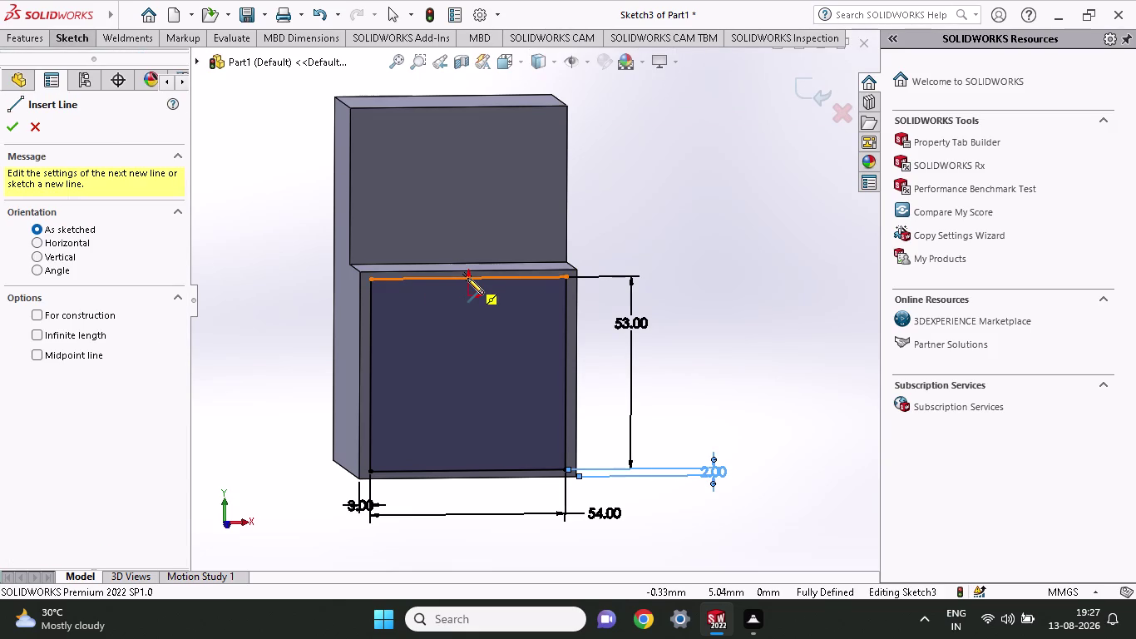
Draw a vertical line from the rectangle's top-edge midpoint down to its bottom edge.
click(467, 278)
click(469, 469)
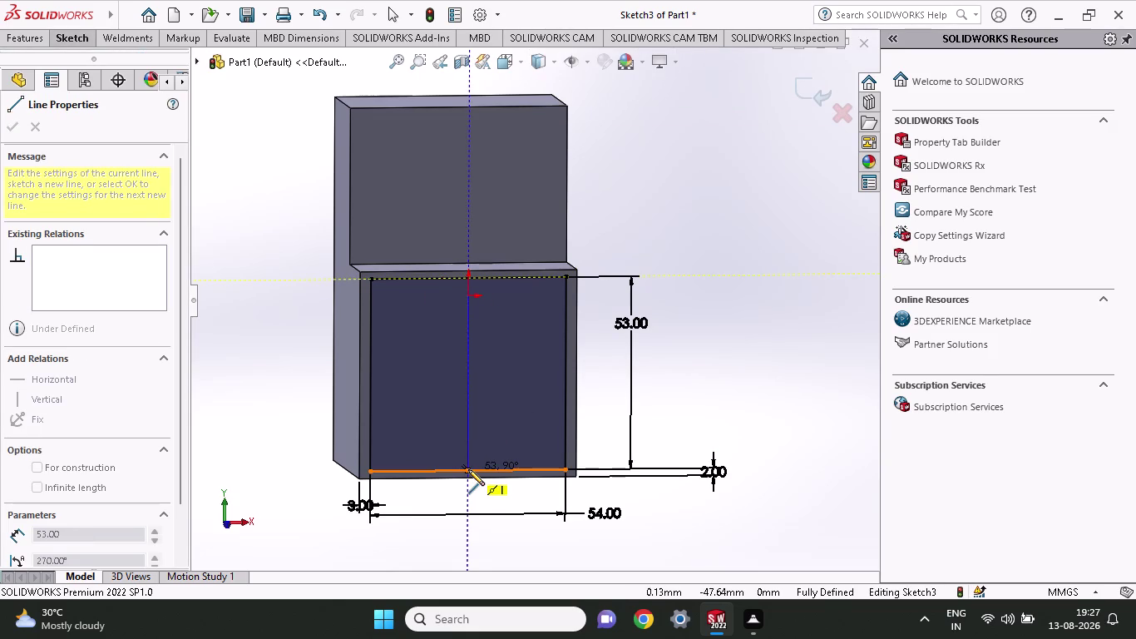
right_click(673, 244)
click(685, 257)
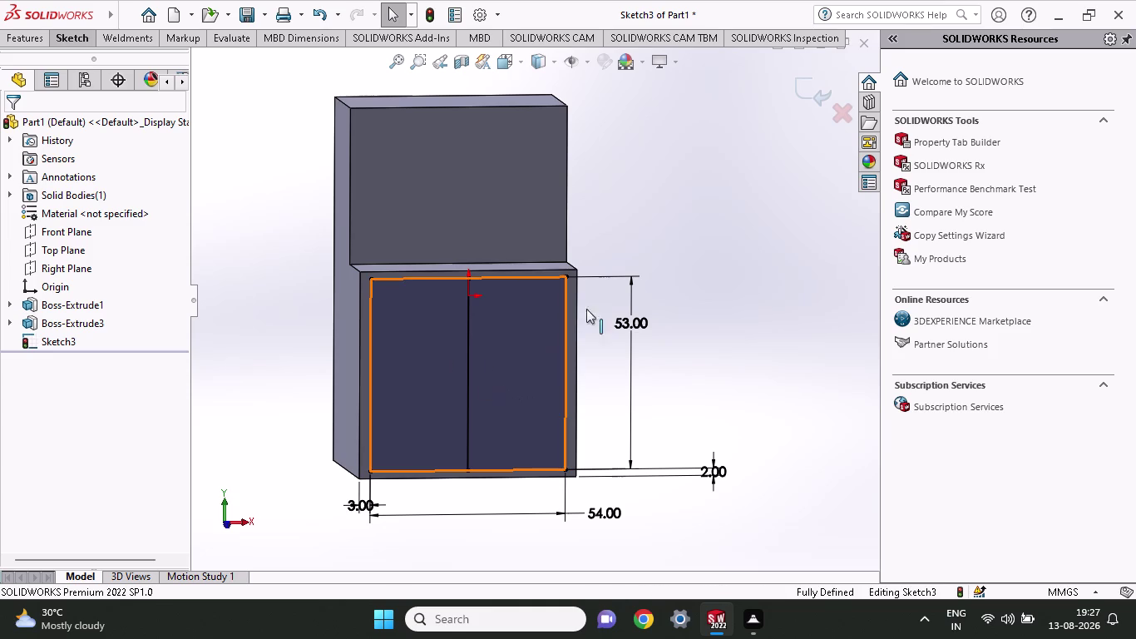
Adjust the view and restart the Line tool.
scroll(up, 3)
scroll(down, 3)
scroll(down, 3)
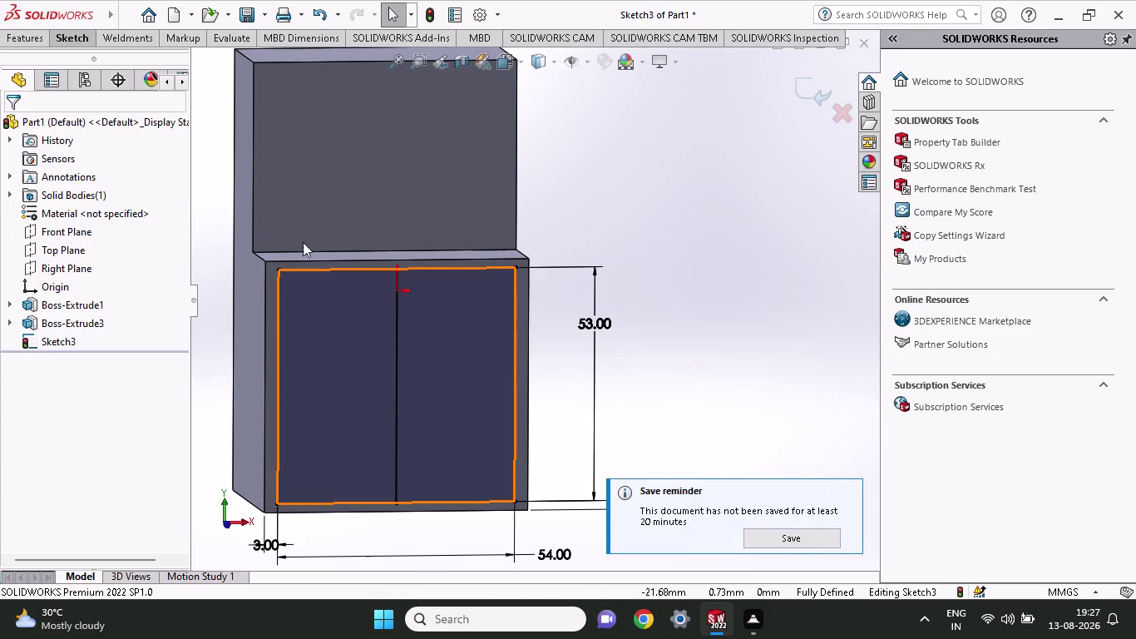
click(70, 42)
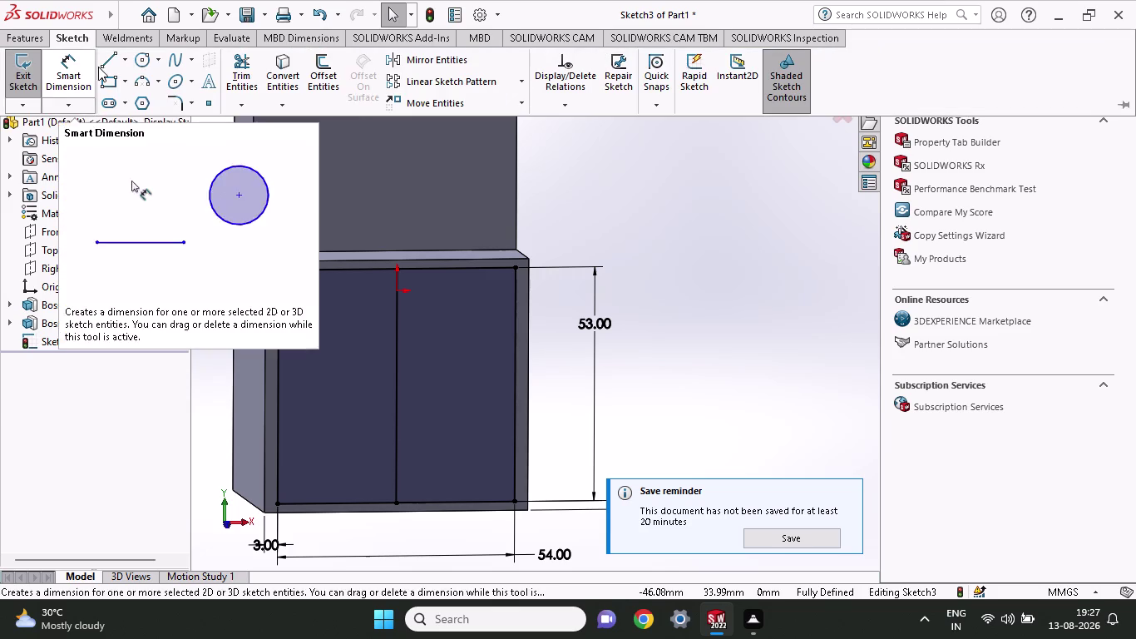
click(104, 64)
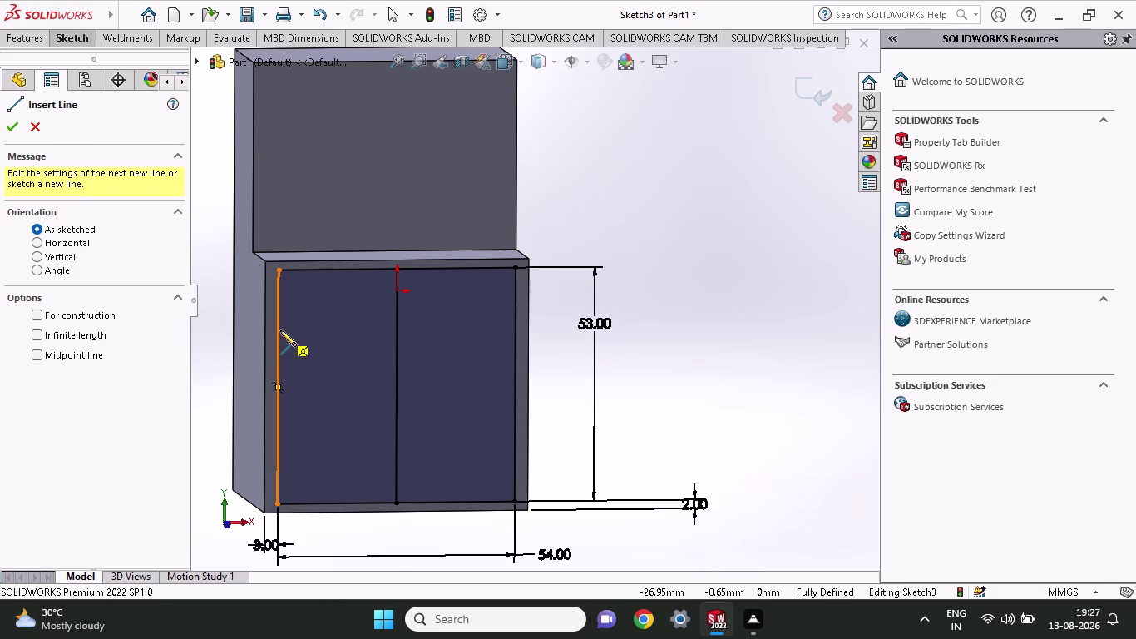
Draw two closely spaced horizontal lines across the rectangle, left edge to right edge.
click(280, 330)
click(516, 327)
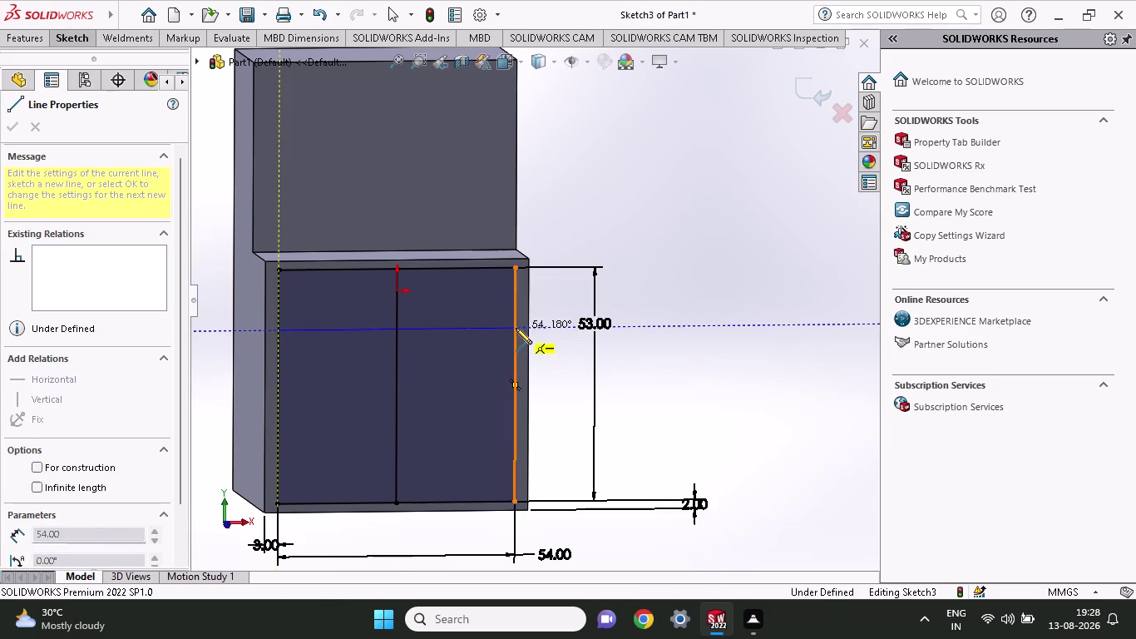
right_click(595, 235)
click(622, 255)
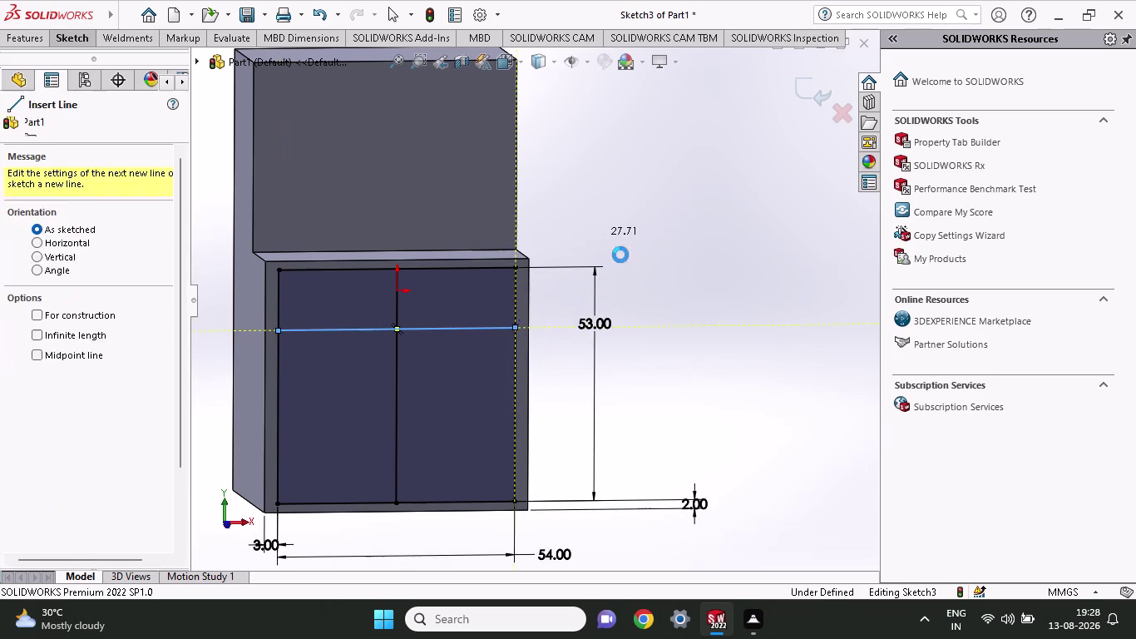
click(77, 35)
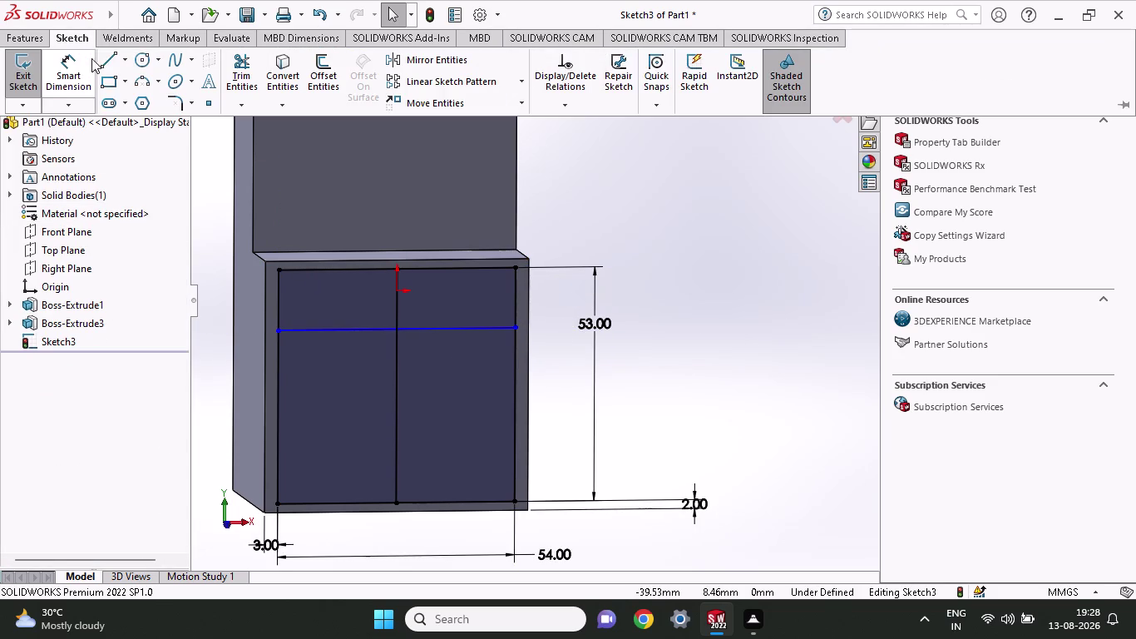
click(100, 58)
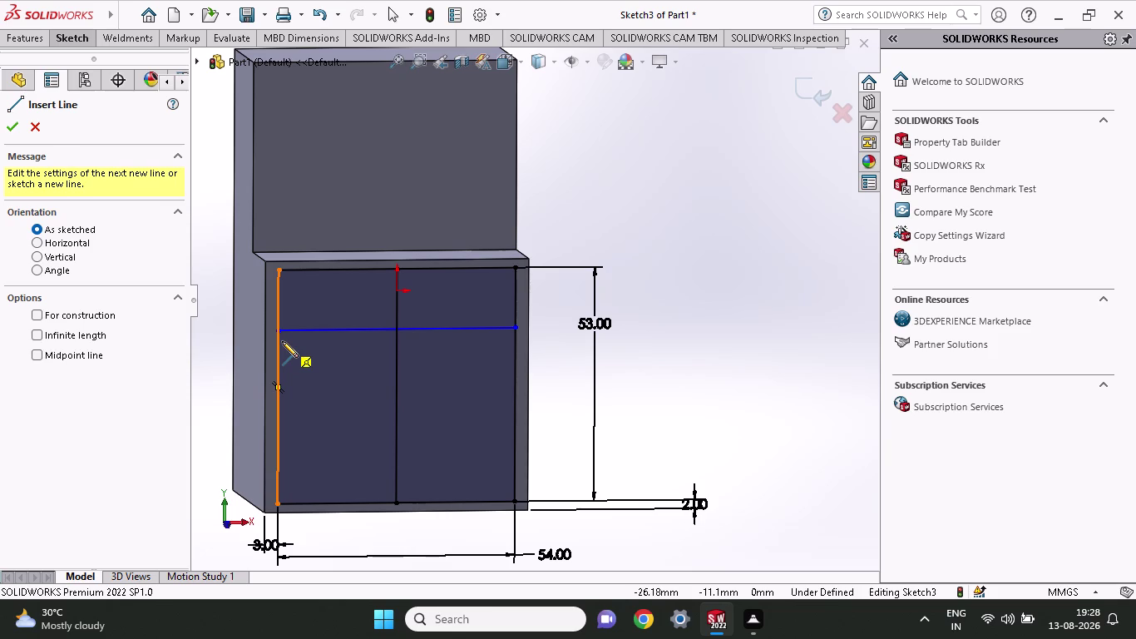
click(282, 341)
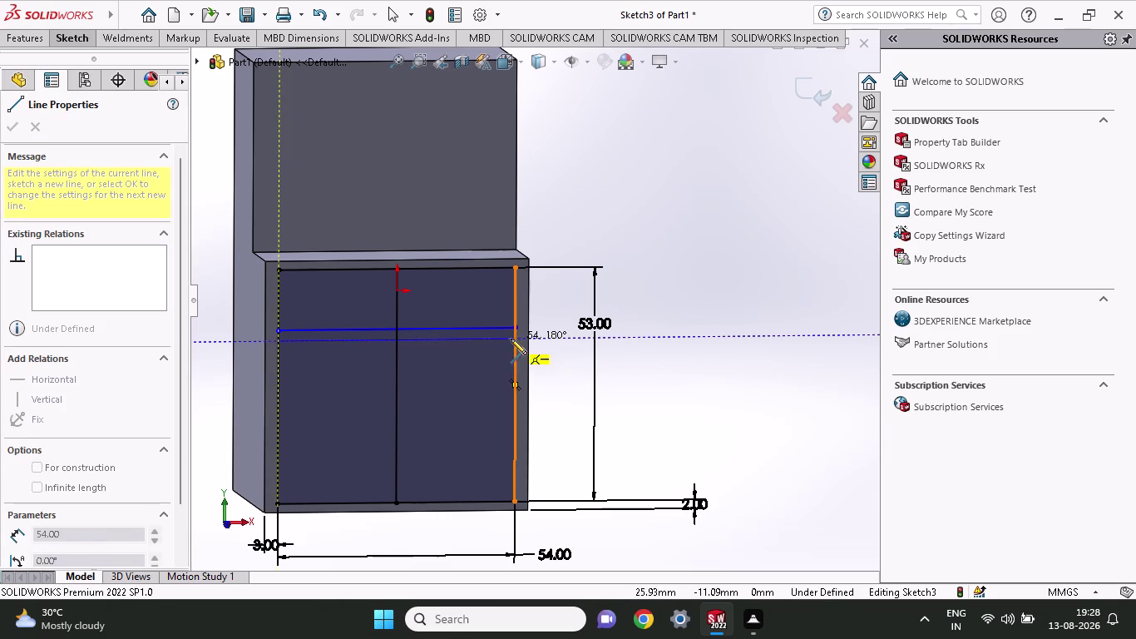
click(514, 338)
right_click(594, 247)
click(602, 257)
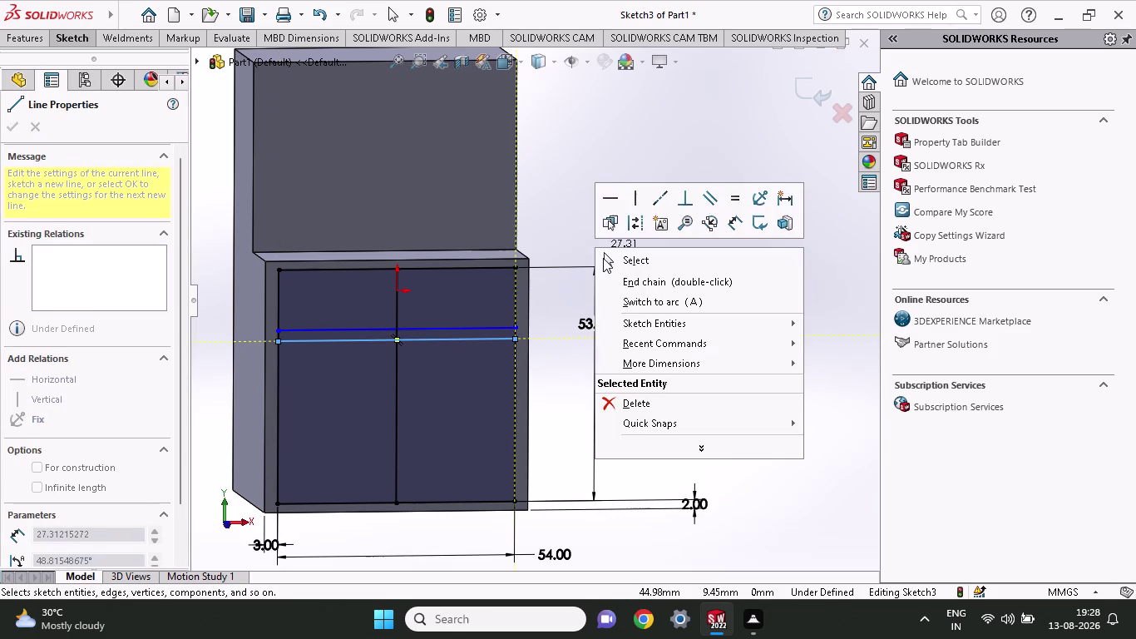
Start a vertical dimension from the lower line's left end to the panel's top-left corner.
click(63, 36)
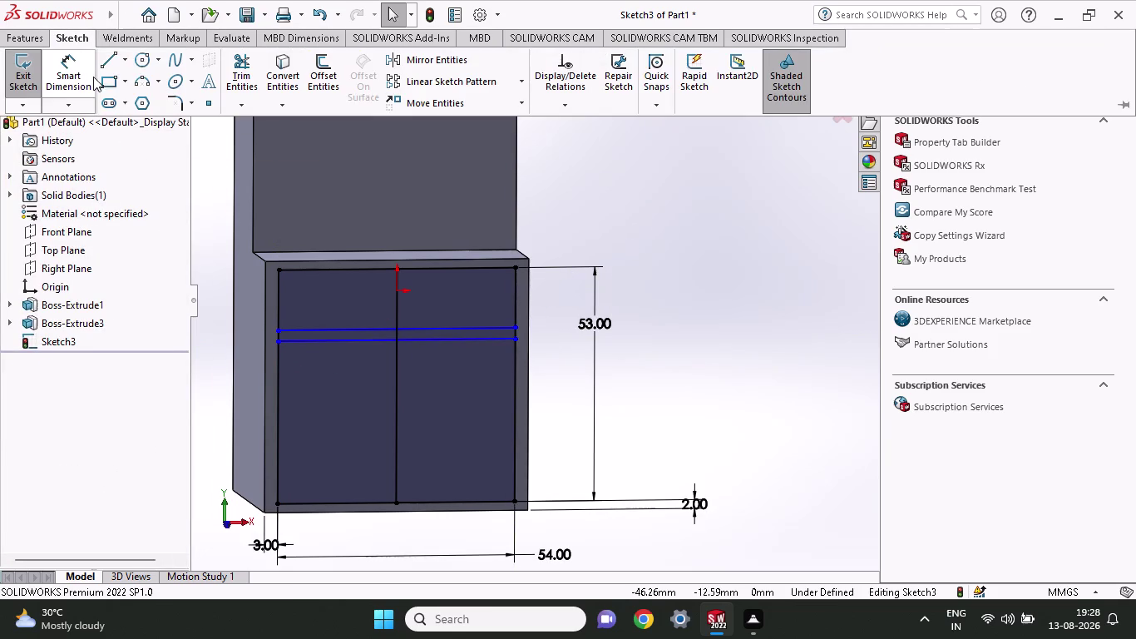
click(73, 76)
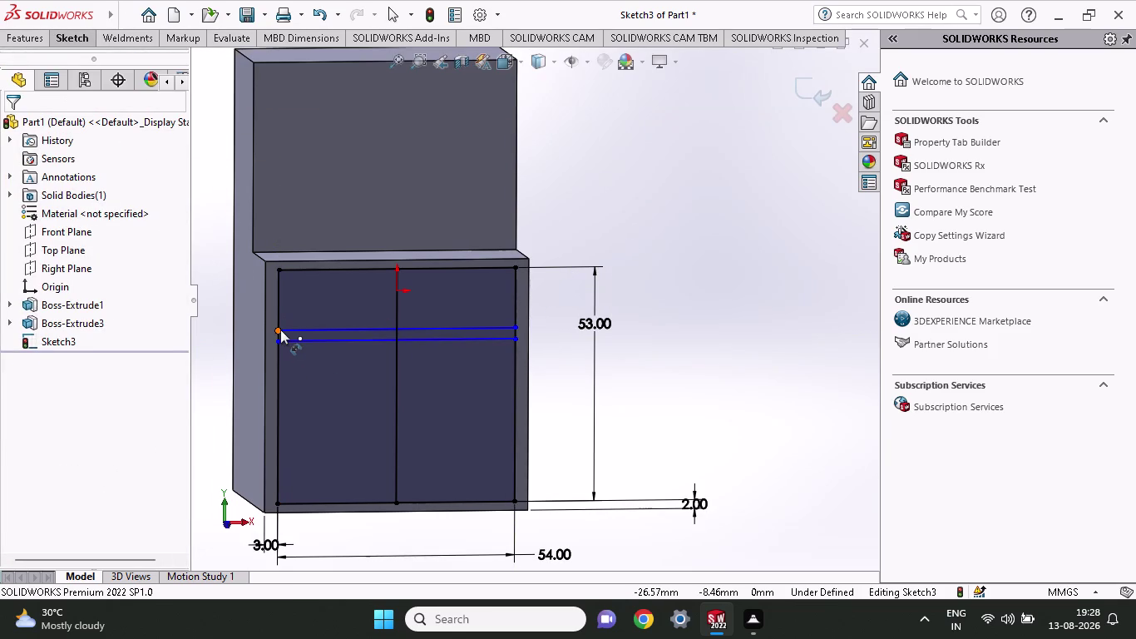
click(280, 327)
click(279, 268)
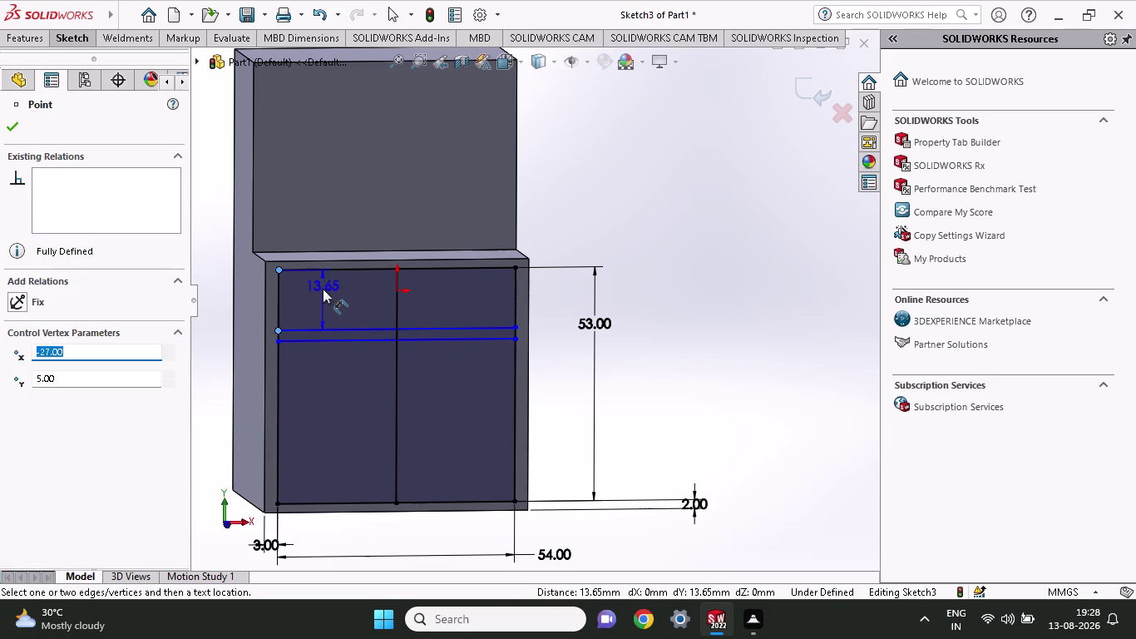
Set the line 16 mm below the top edge and move the dimension left of the panel.
click(323, 288)
text(16)
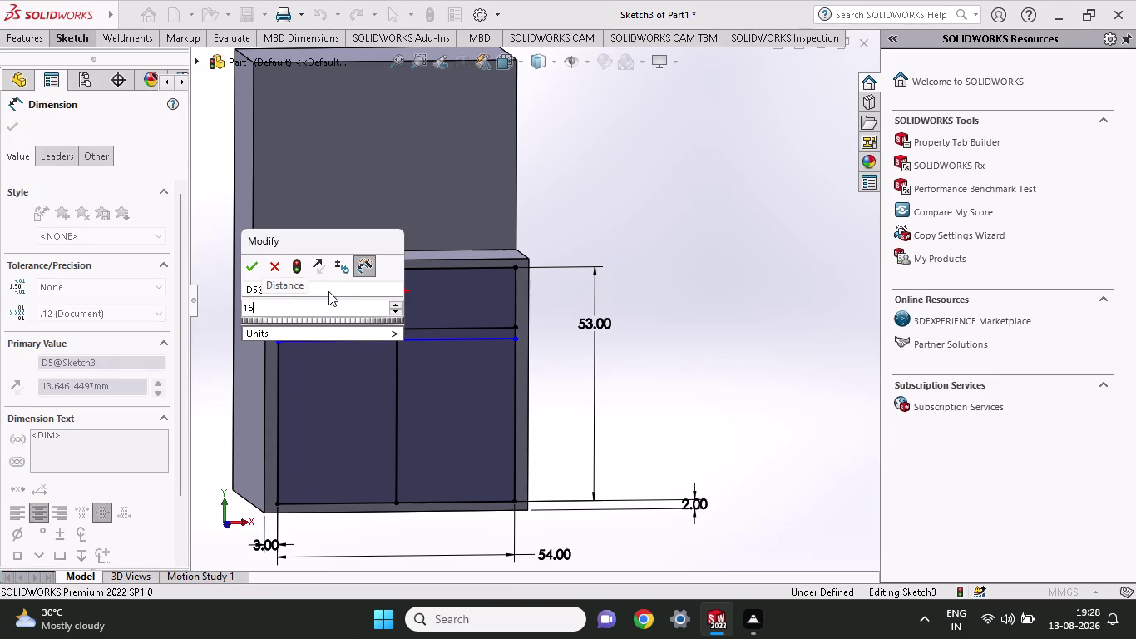
key(Return)
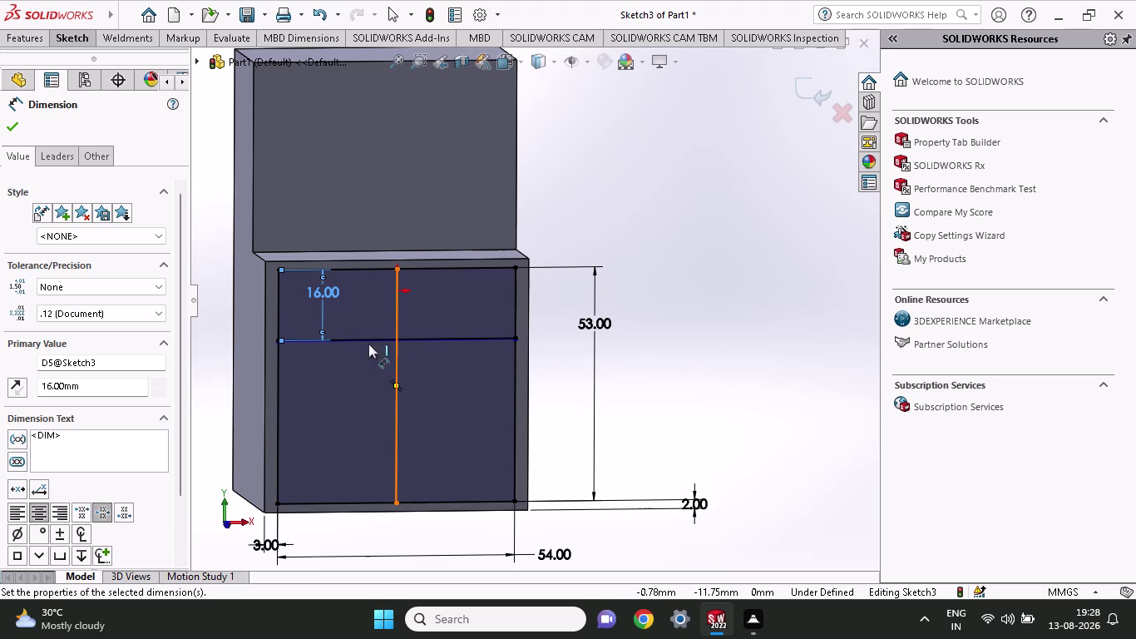
drag(331, 289, 243, 313)
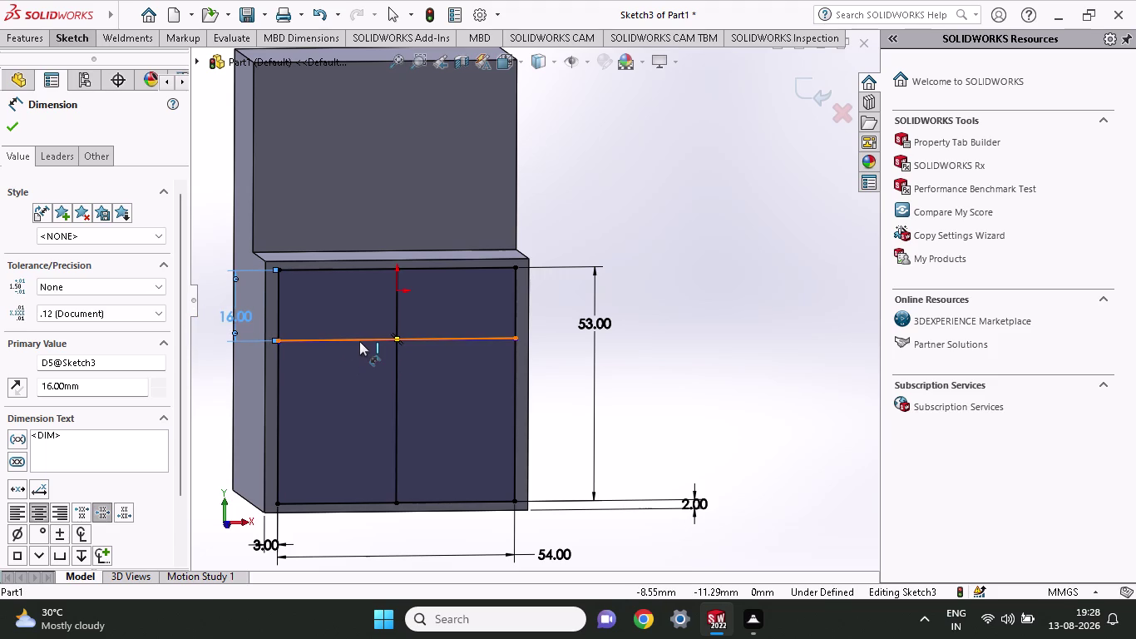
key(Escape)
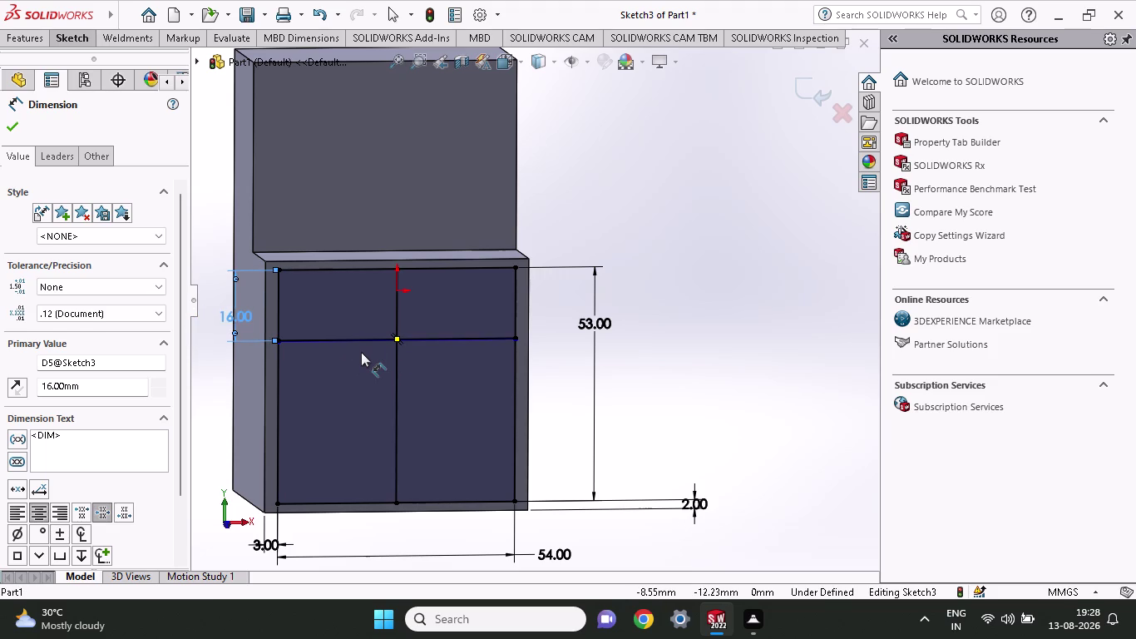
Delete the overlapping dimensioned horizontal line, confirming the deletion.
click(363, 343)
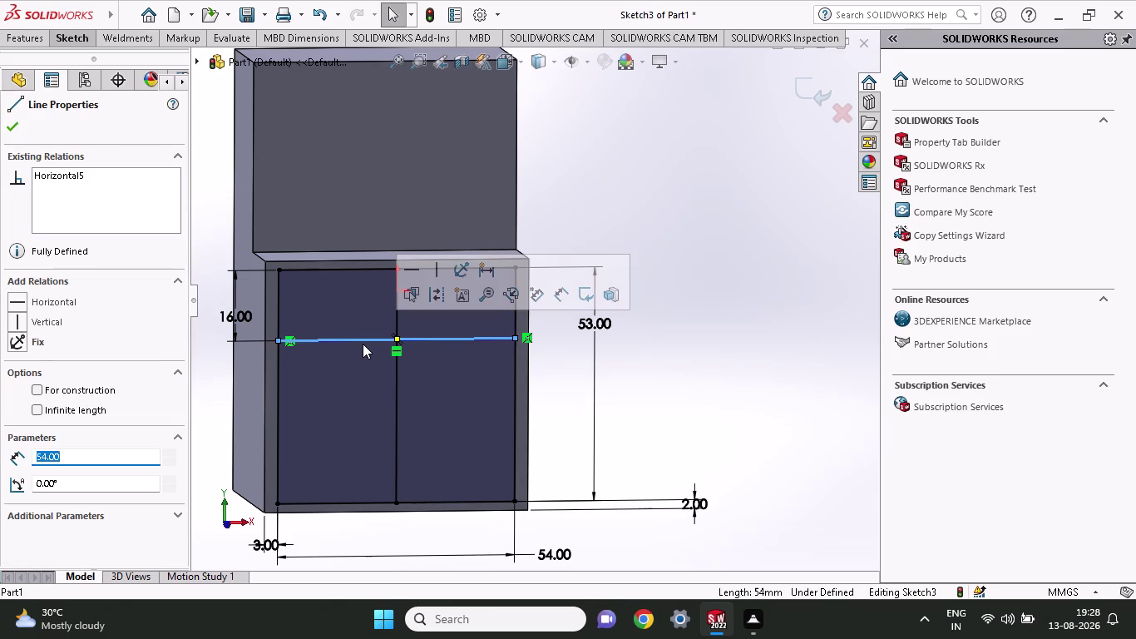
key(Delete)
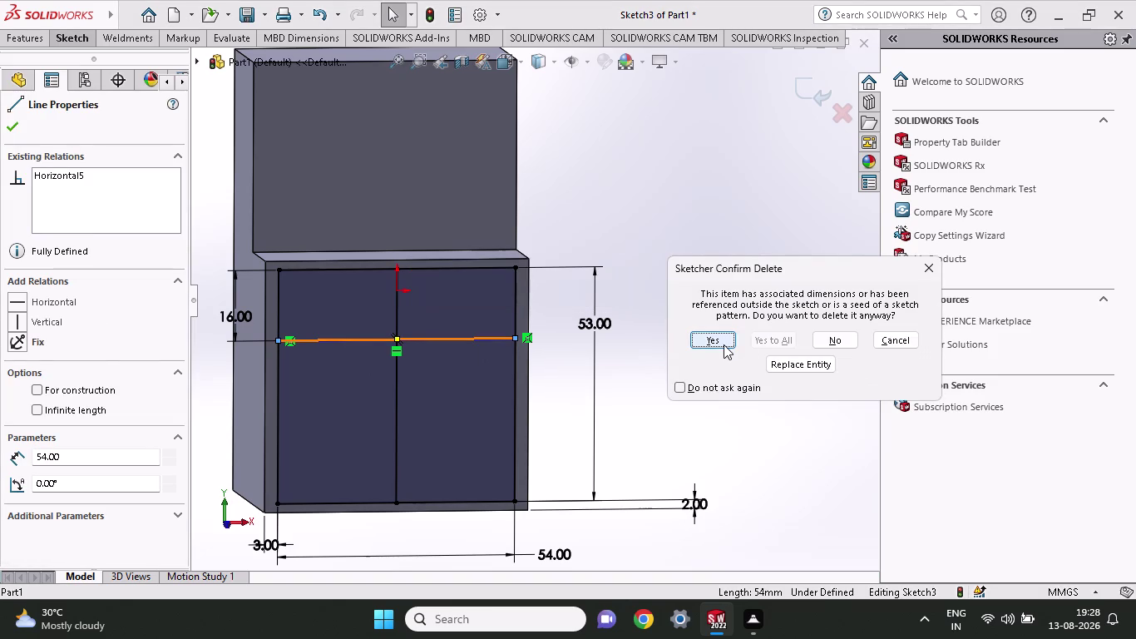
click(723, 344)
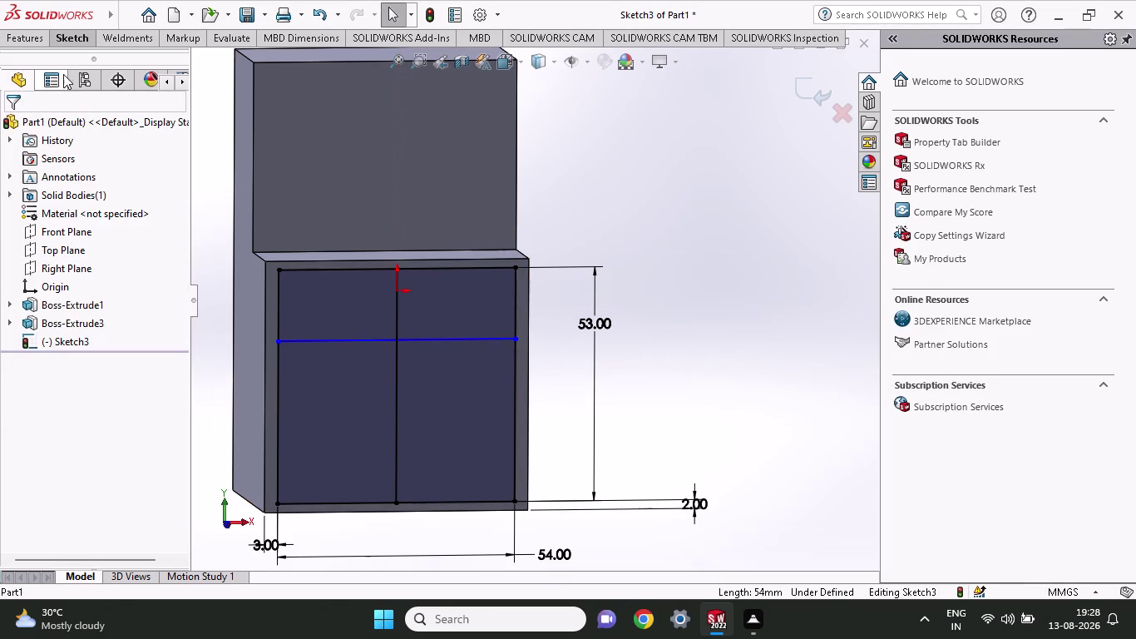
click(70, 40)
Cancel the Line tool and start Offset Entities on the remaining horizontal divider, at 10 mm.
click(114, 64)
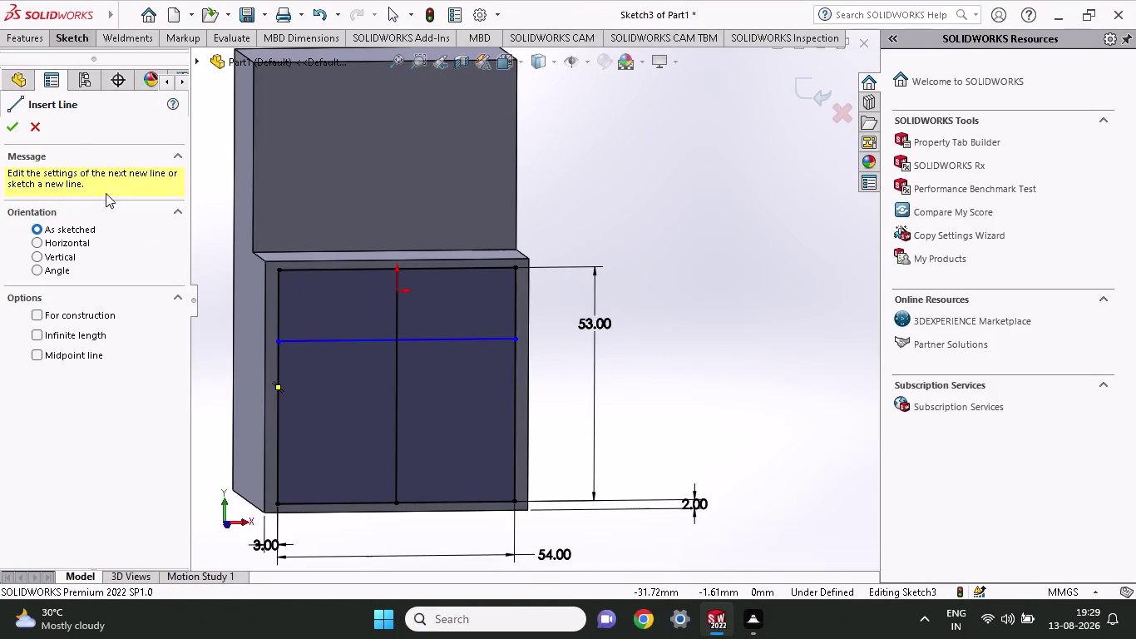
click(23, 42)
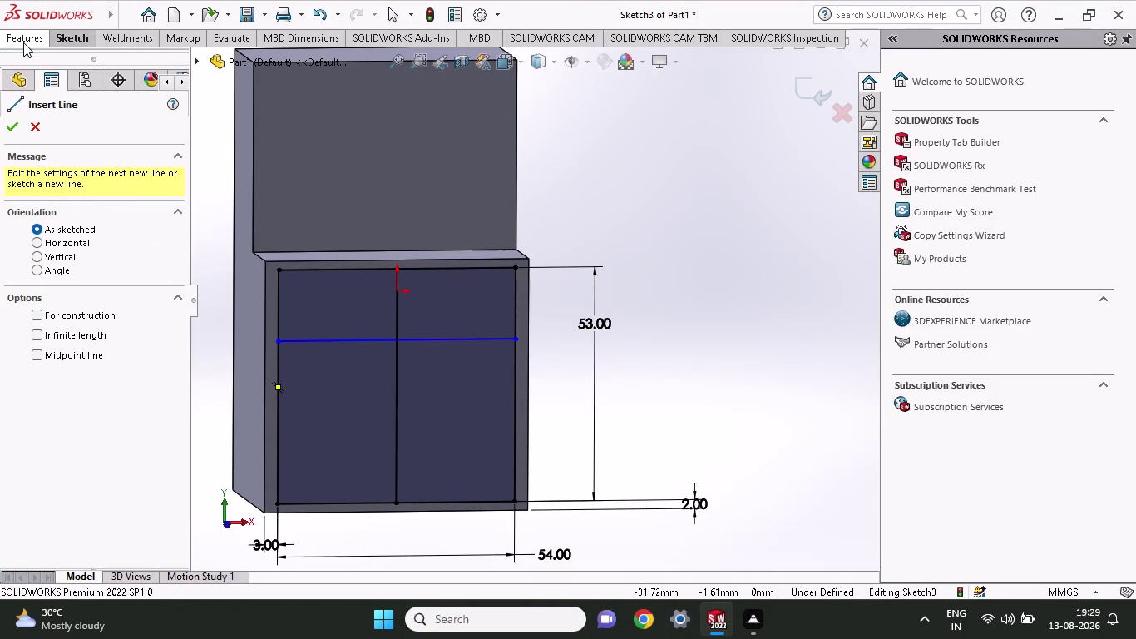
click(95, 39)
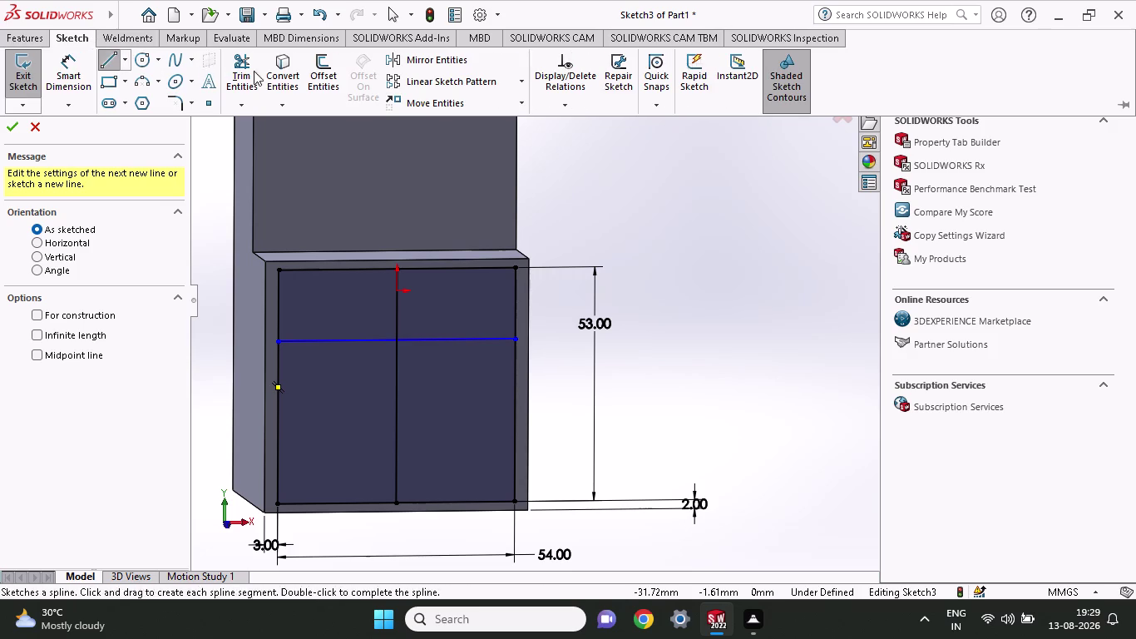
click(310, 76)
After undoing a first attempt, offset the shelf line 2 mm below itself.
click(370, 339)
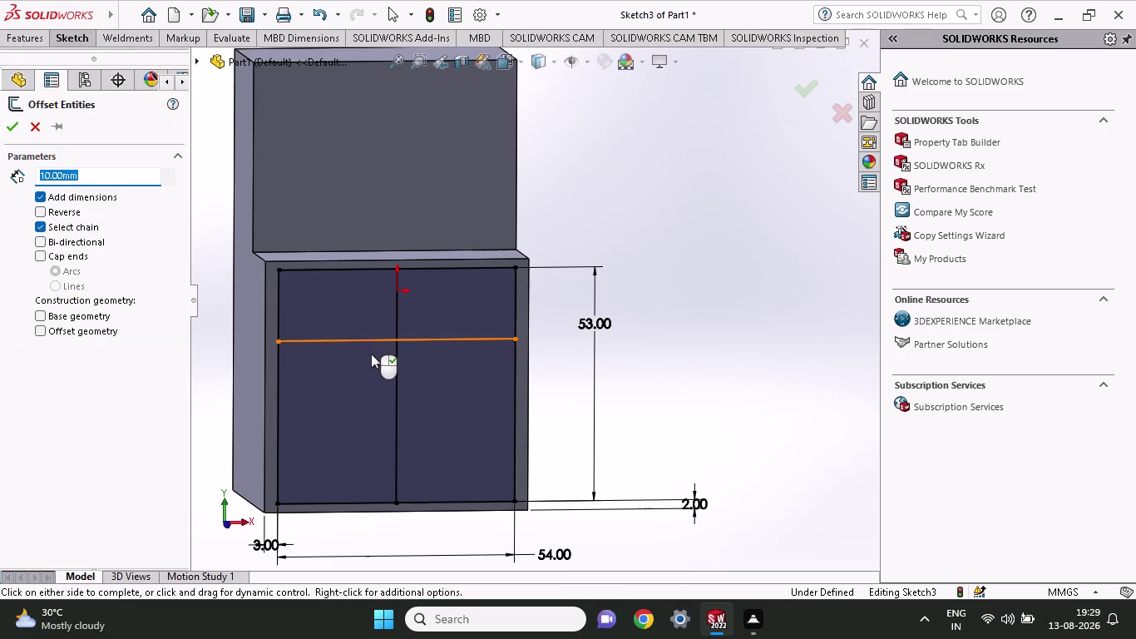
click(371, 359)
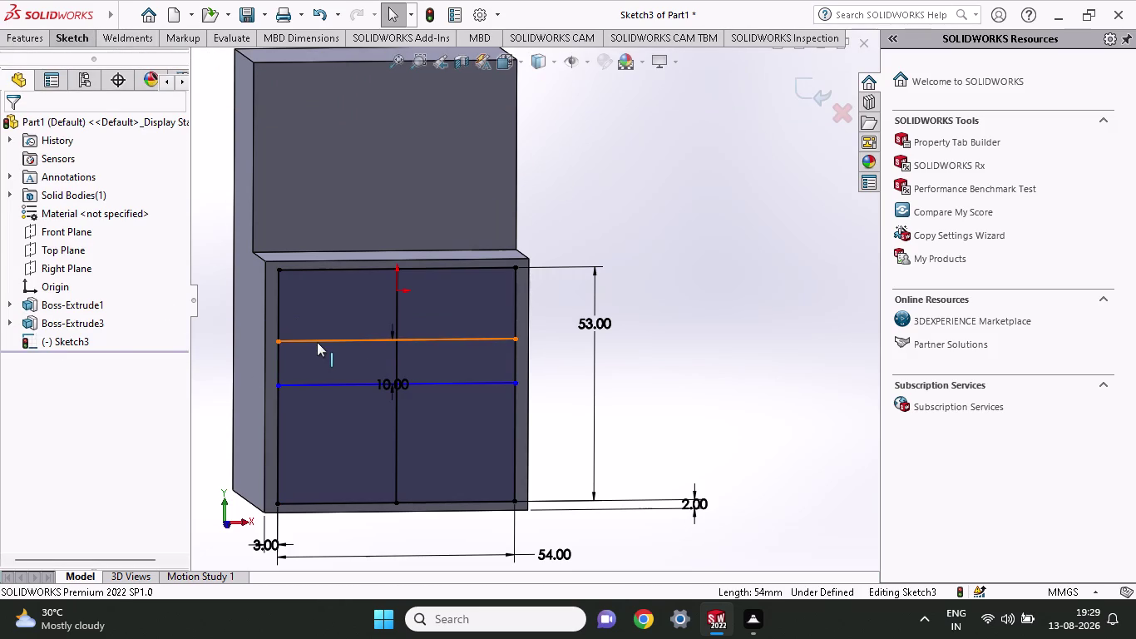
key(ctrl+z)
click(74, 41)
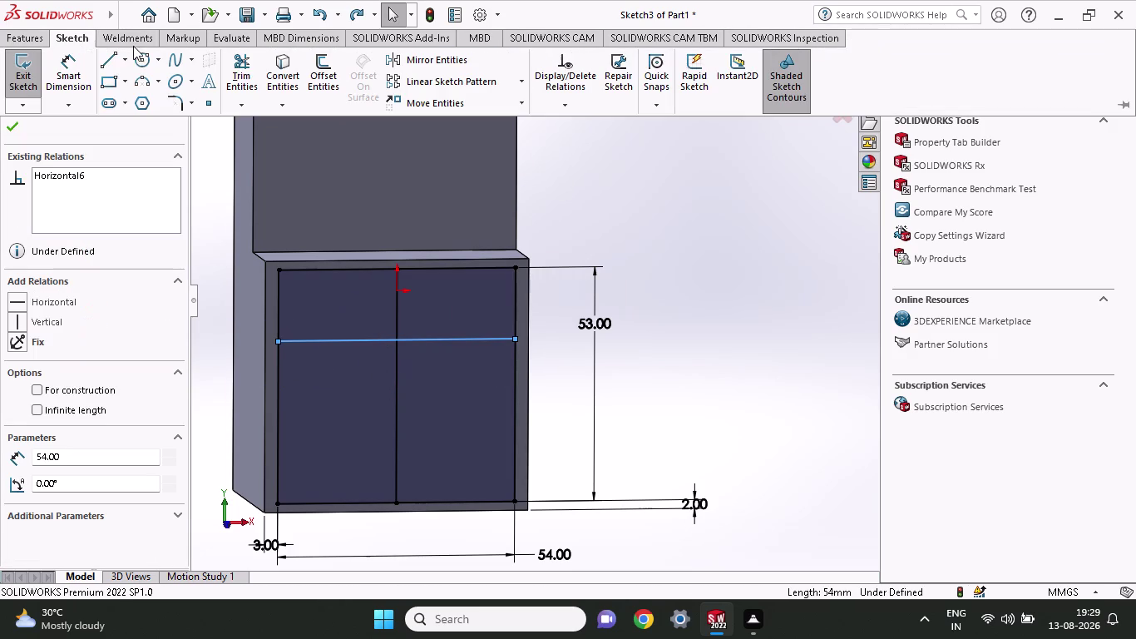
click(309, 77)
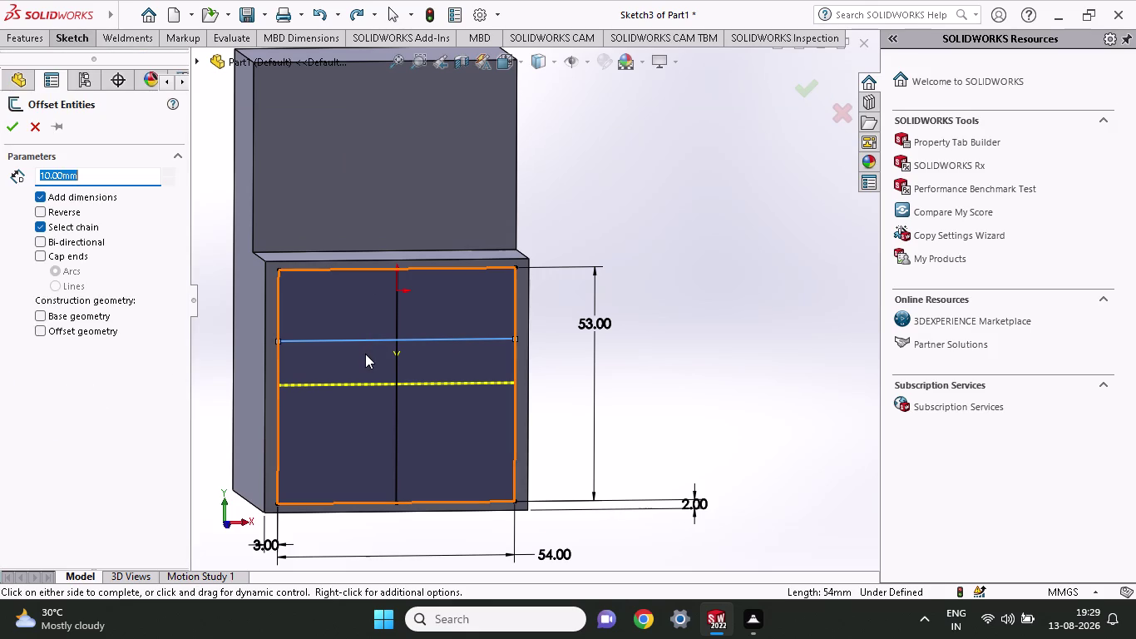
click(364, 356)
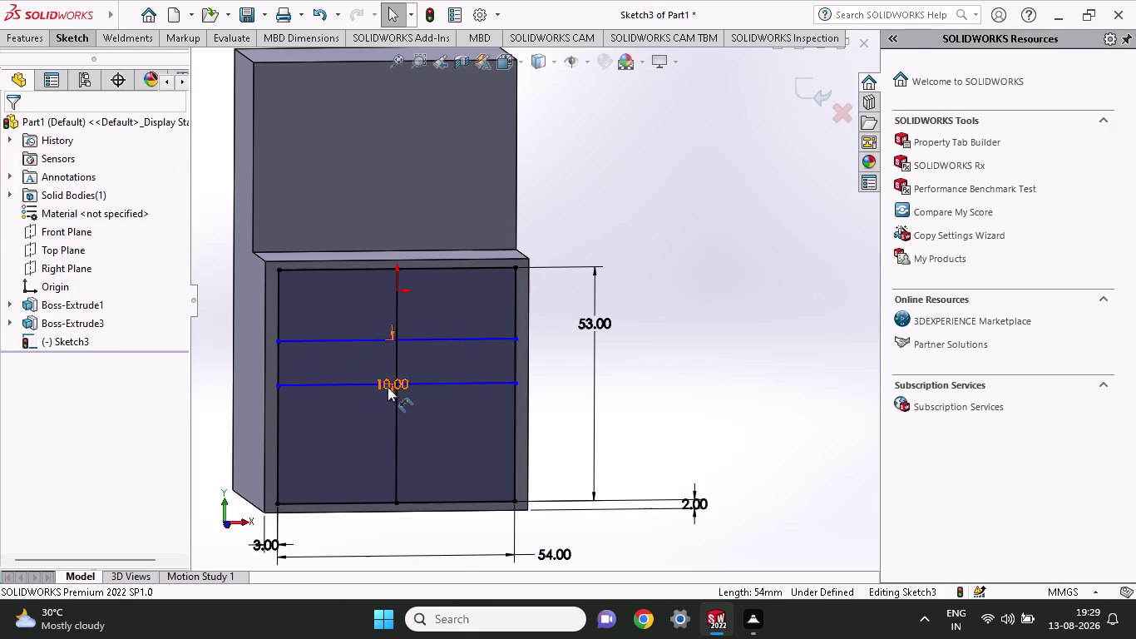
double_click(387, 387)
key(2)
key(Return)
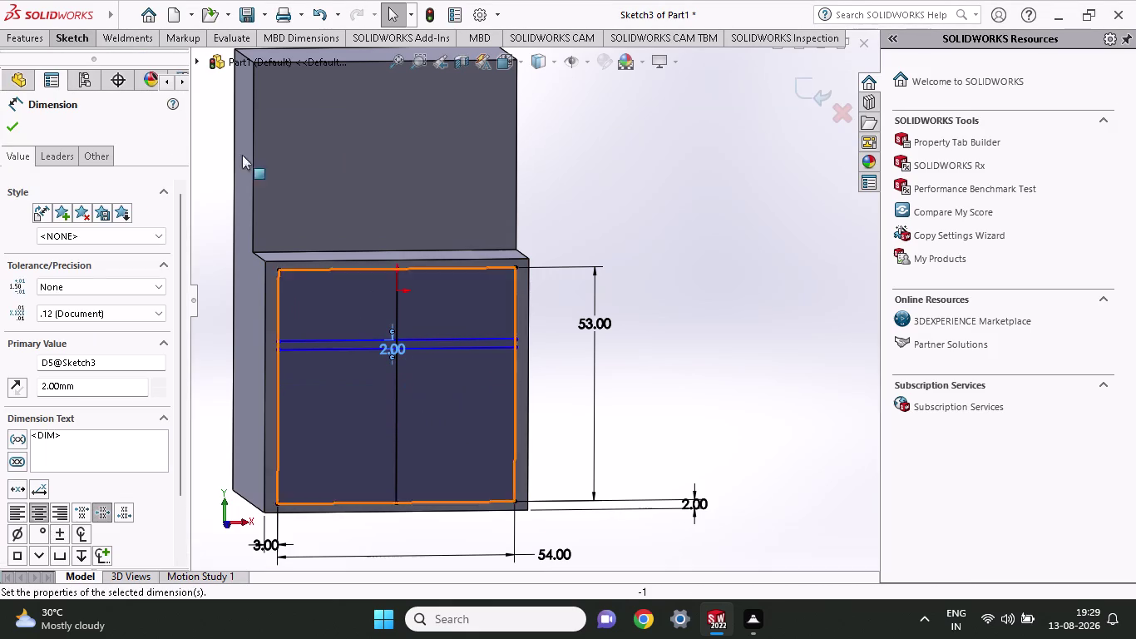
Offset the lower line of the pair 16 mm further down.
click(80, 38)
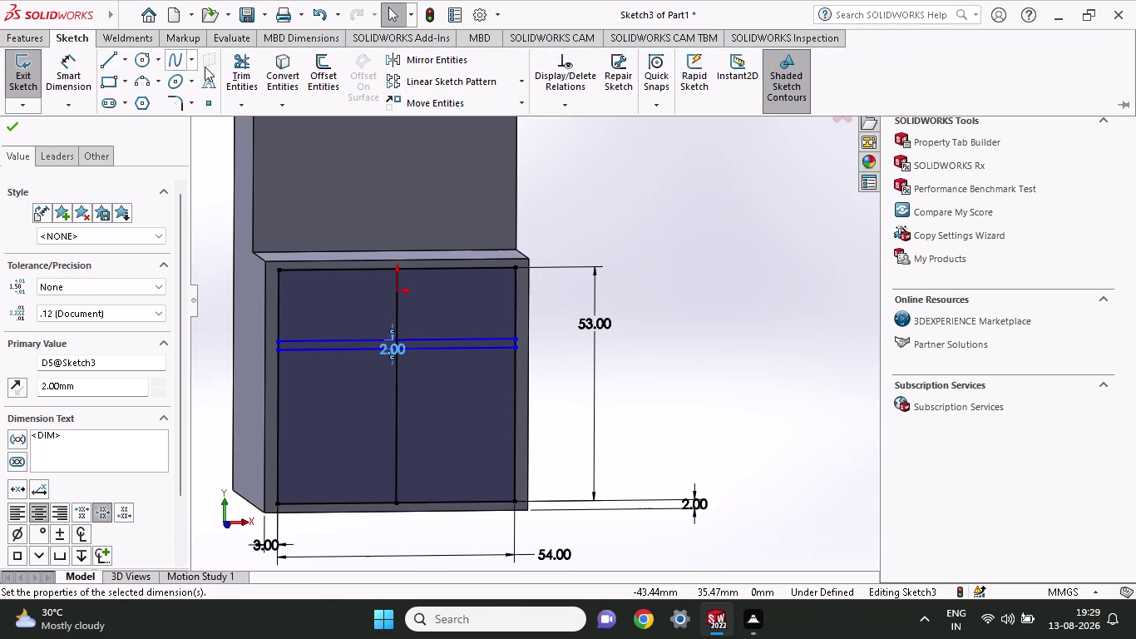
click(330, 75)
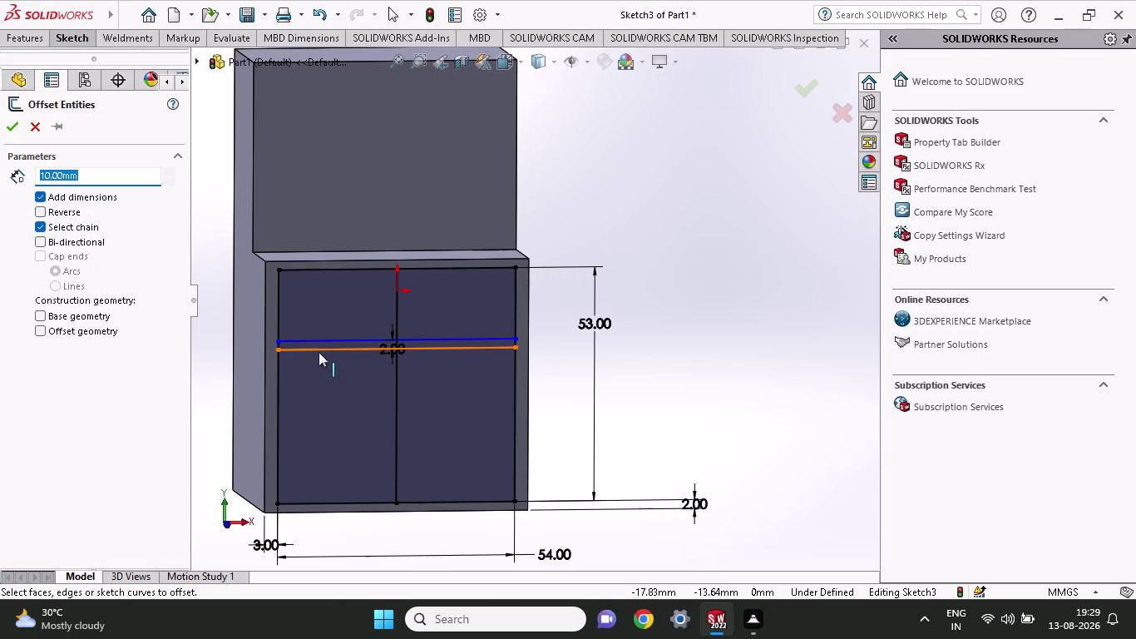
click(318, 352)
click(319, 379)
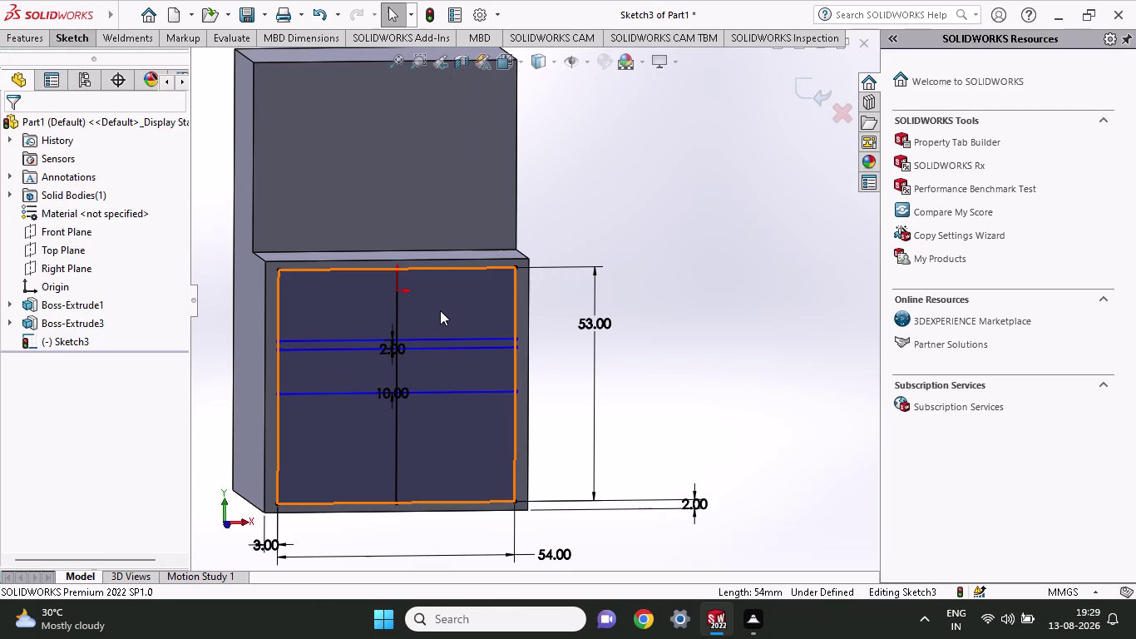
double_click(393, 397)
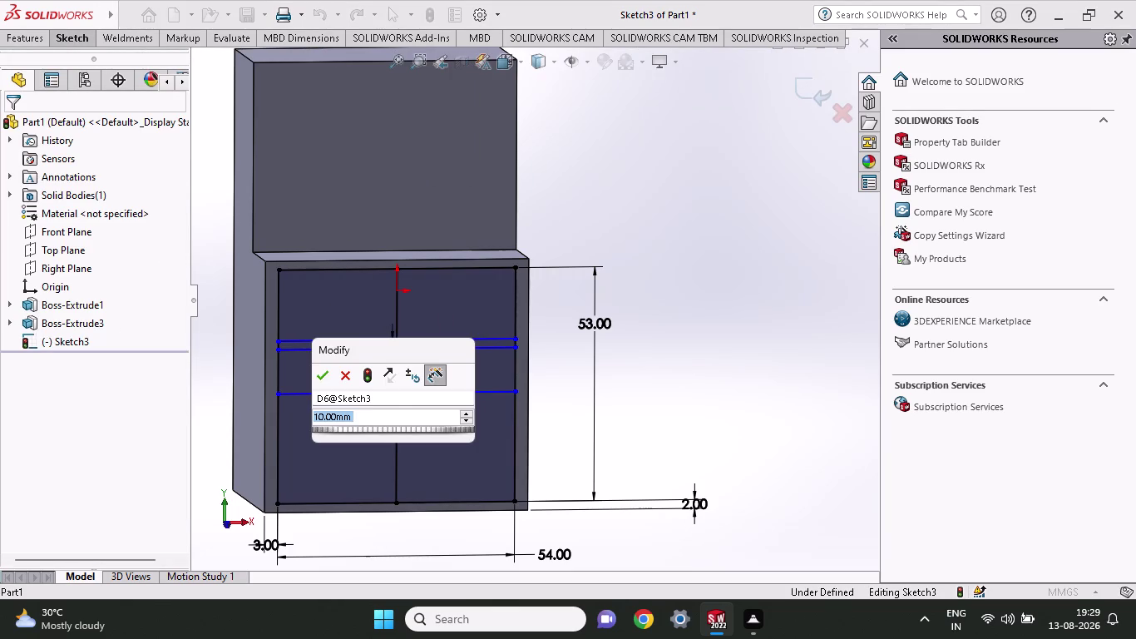
key(1)
key(6)
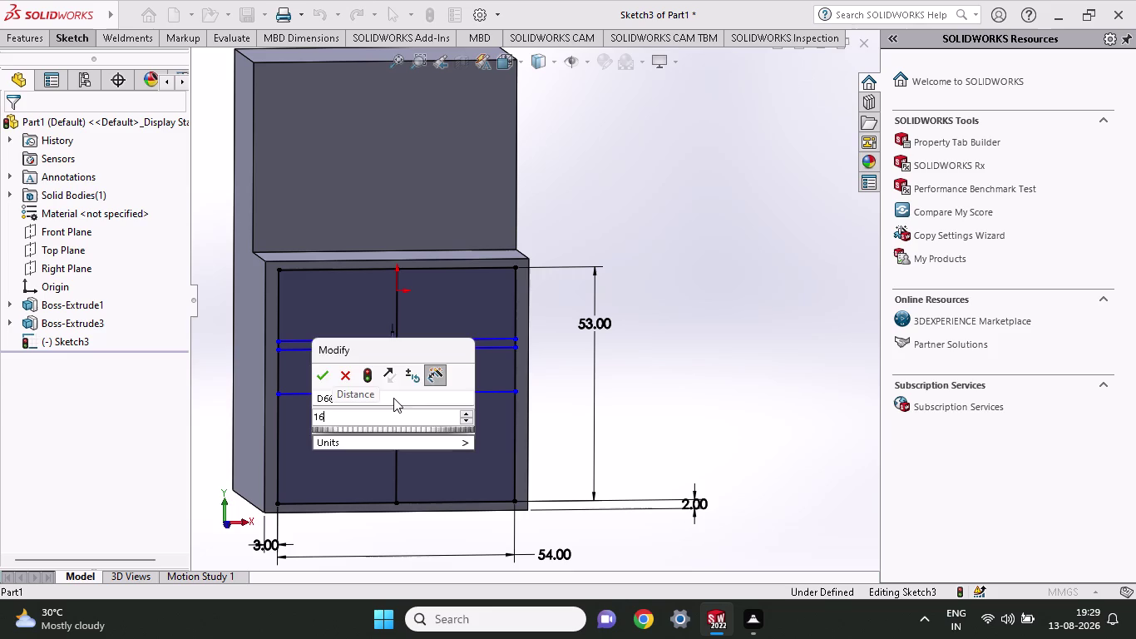
key(Return)
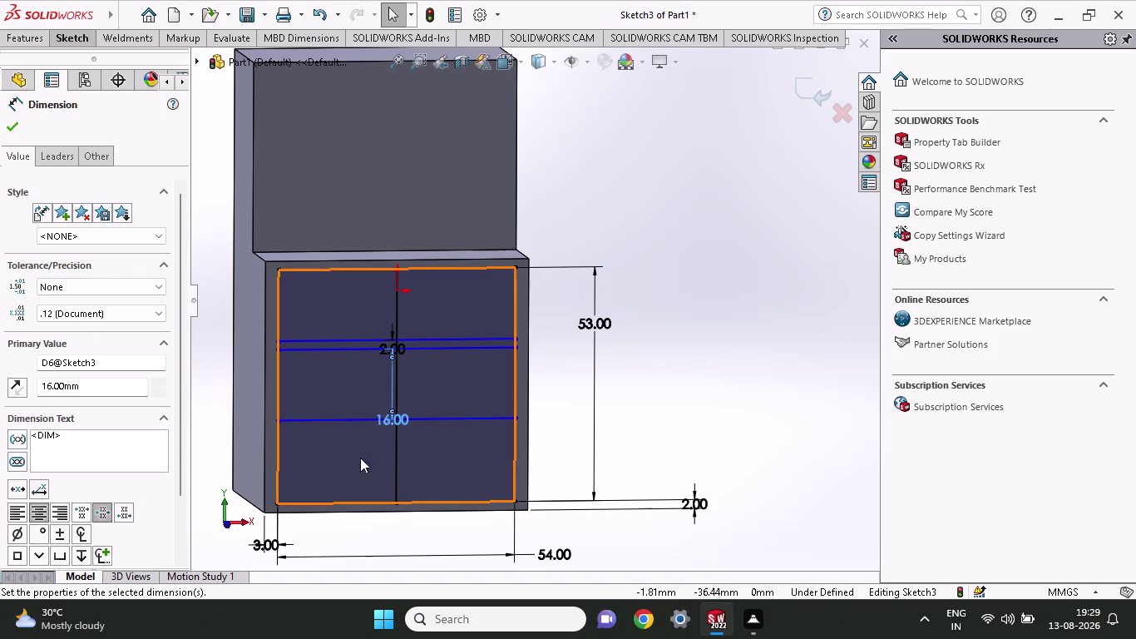
Offset the lowest horizontal line 2 mm below it.
click(19, 130)
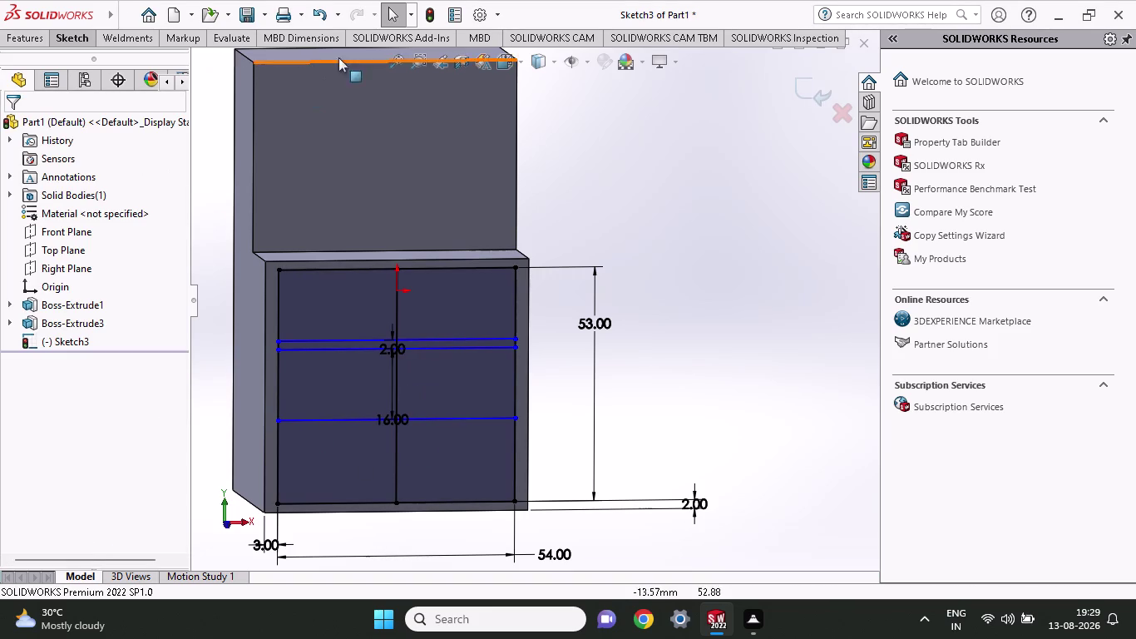
click(69, 42)
click(315, 67)
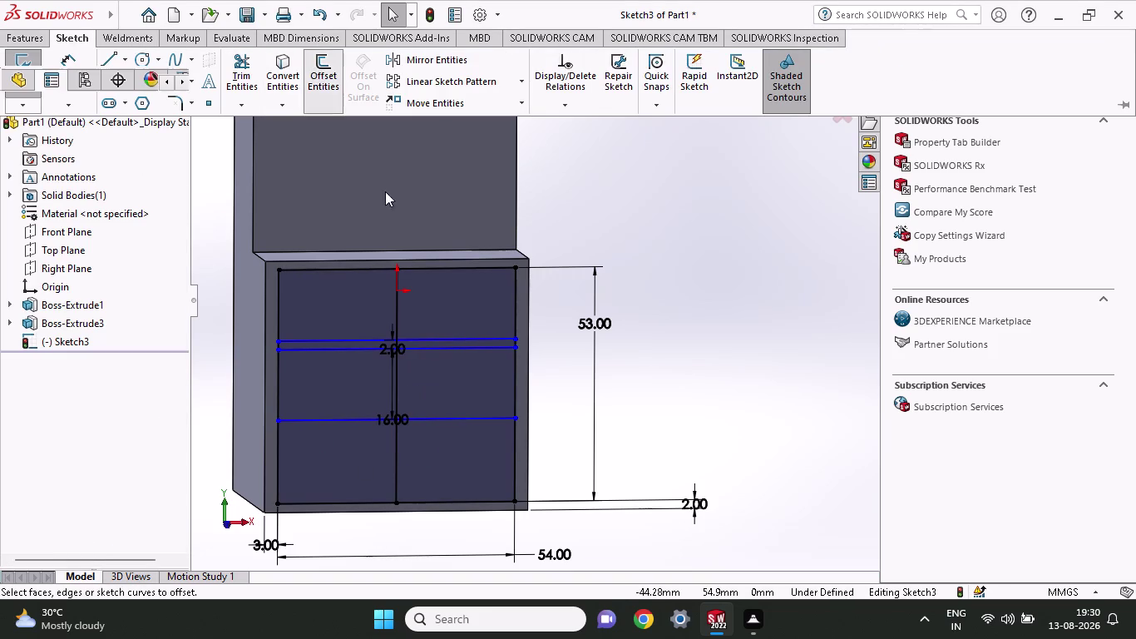
click(360, 419)
click(360, 446)
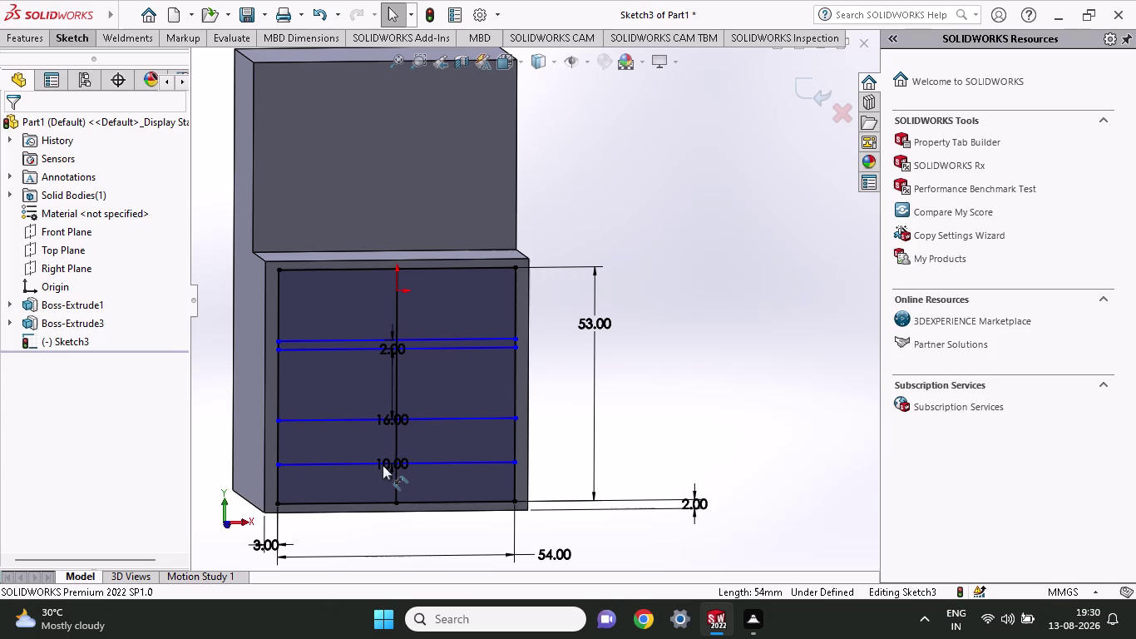
double_click(383, 465)
key(2)
key(Return)
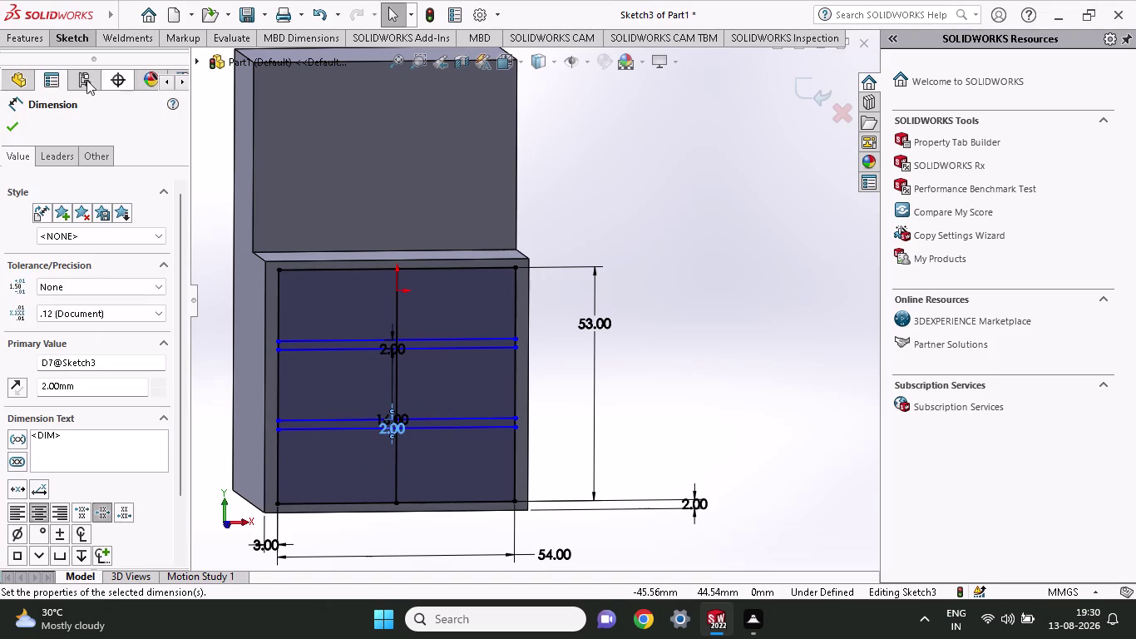
Offset the lower shelf line another 16 mm down.
click(79, 37)
click(326, 76)
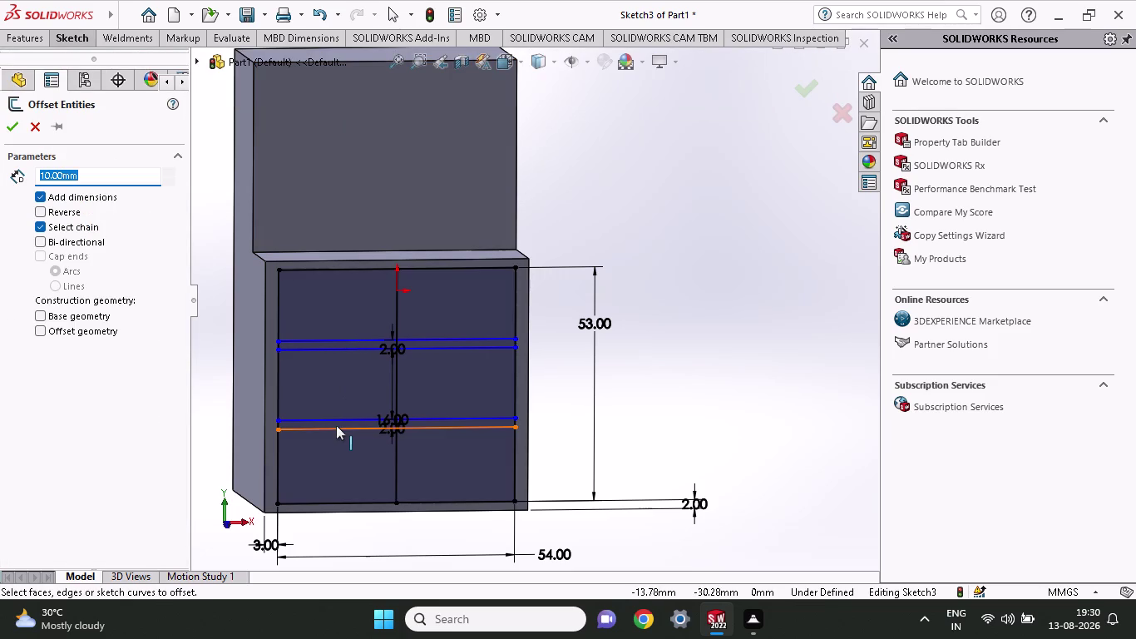
click(336, 425)
click(339, 469)
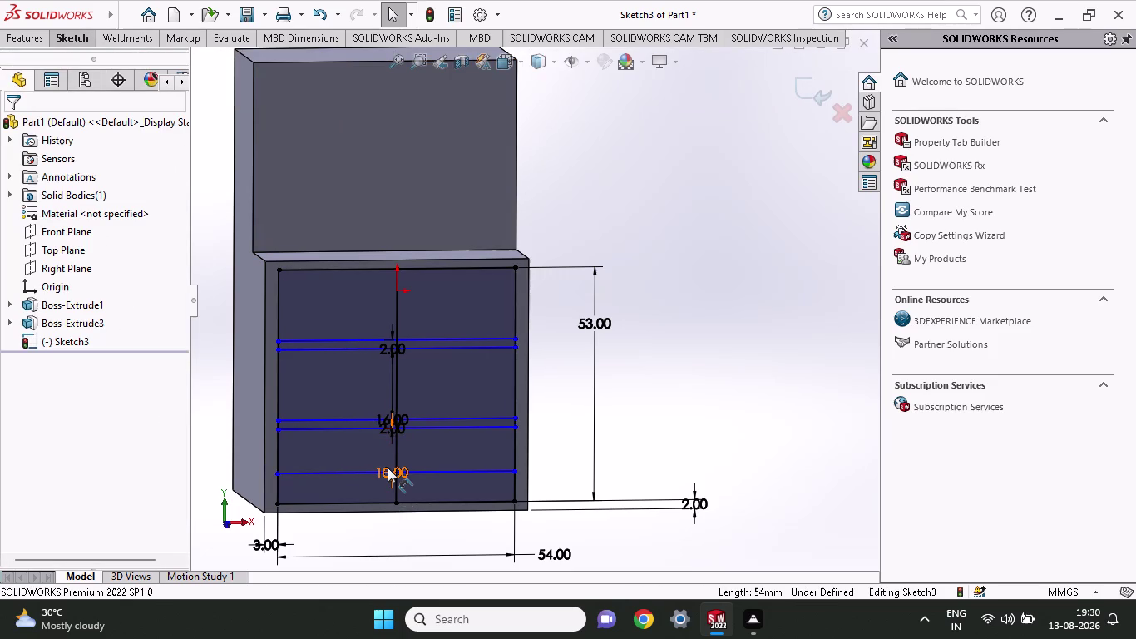
double_click(387, 468)
text(1)
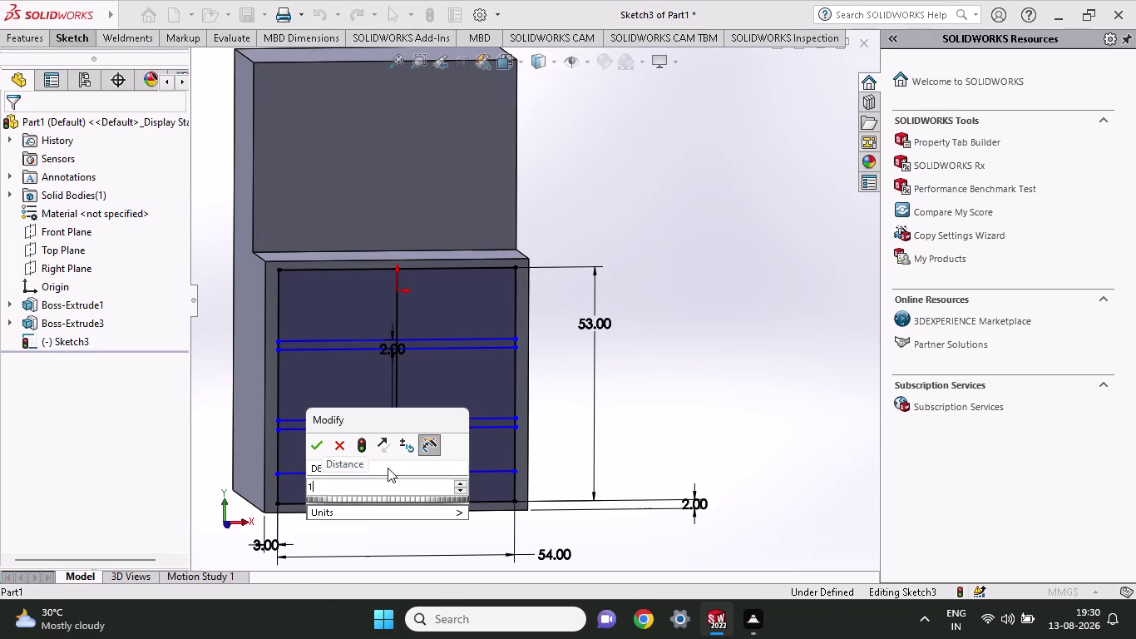
text(6)
key(Return)
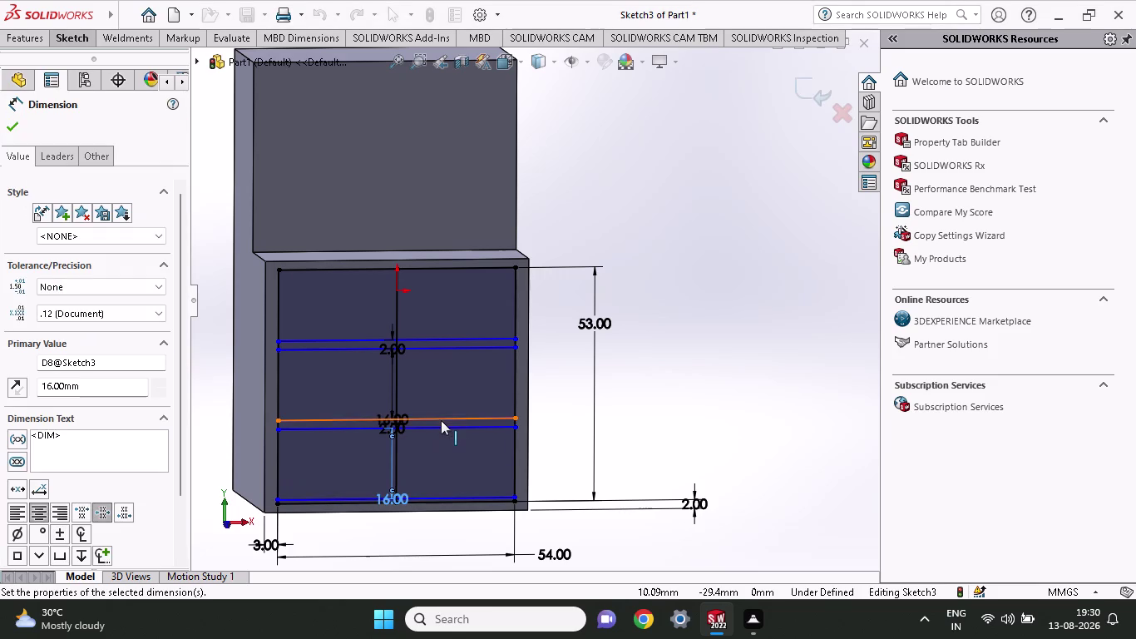
scroll(up, 3)
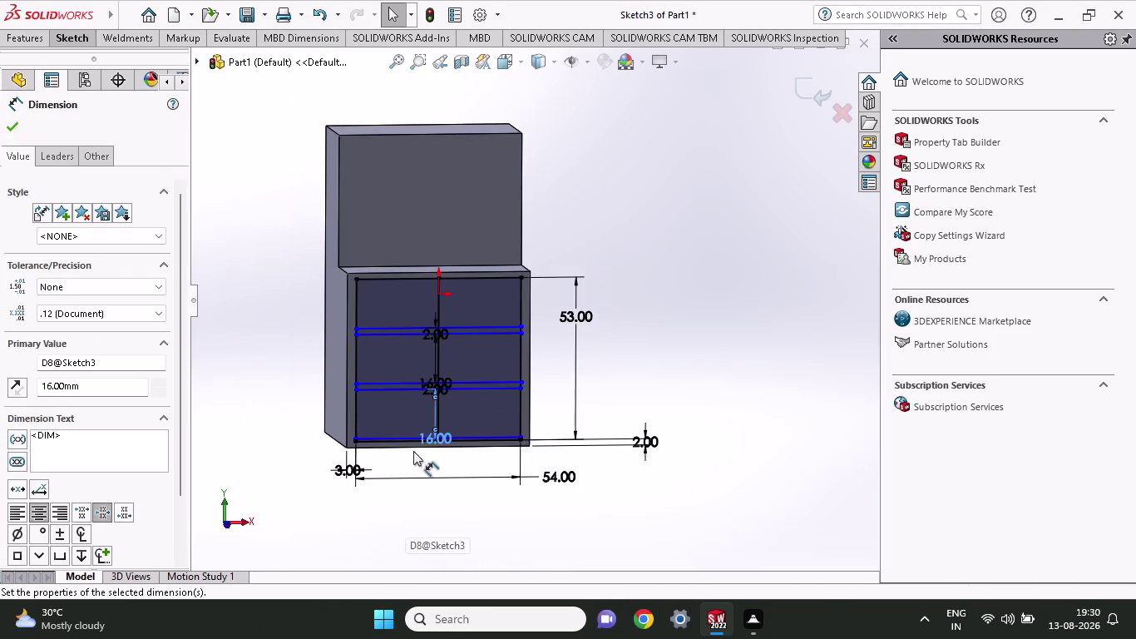
Zoom in and select the bottom line's right endpoint and the corner point below it.
scroll(down, 3)
scroll(down, 3)
scroll(down, 3)
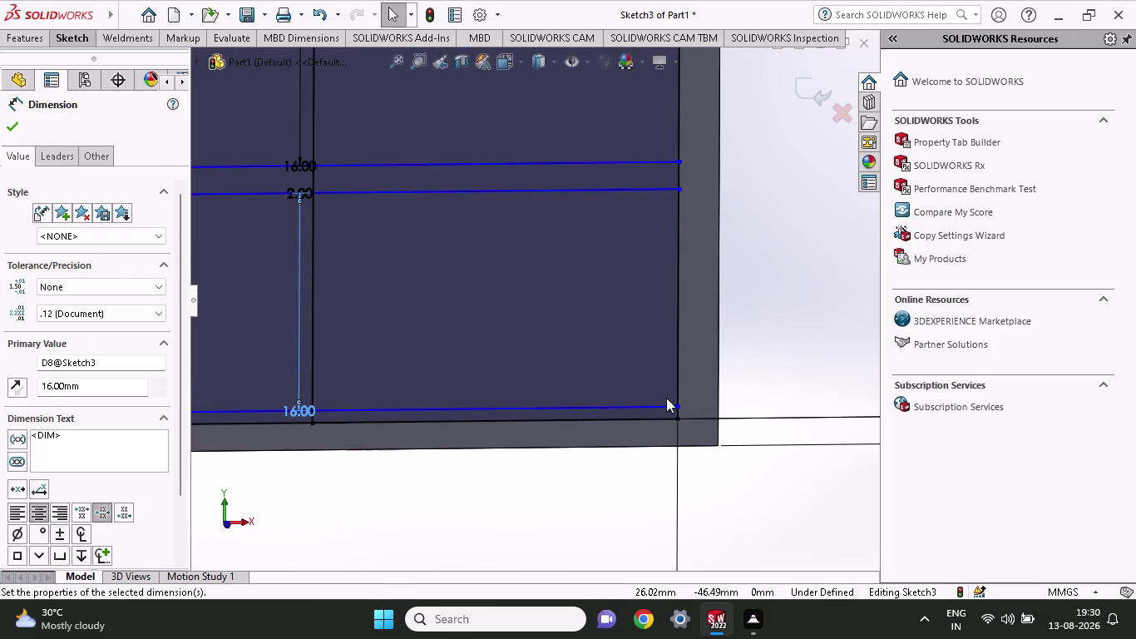
scroll(down, 3)
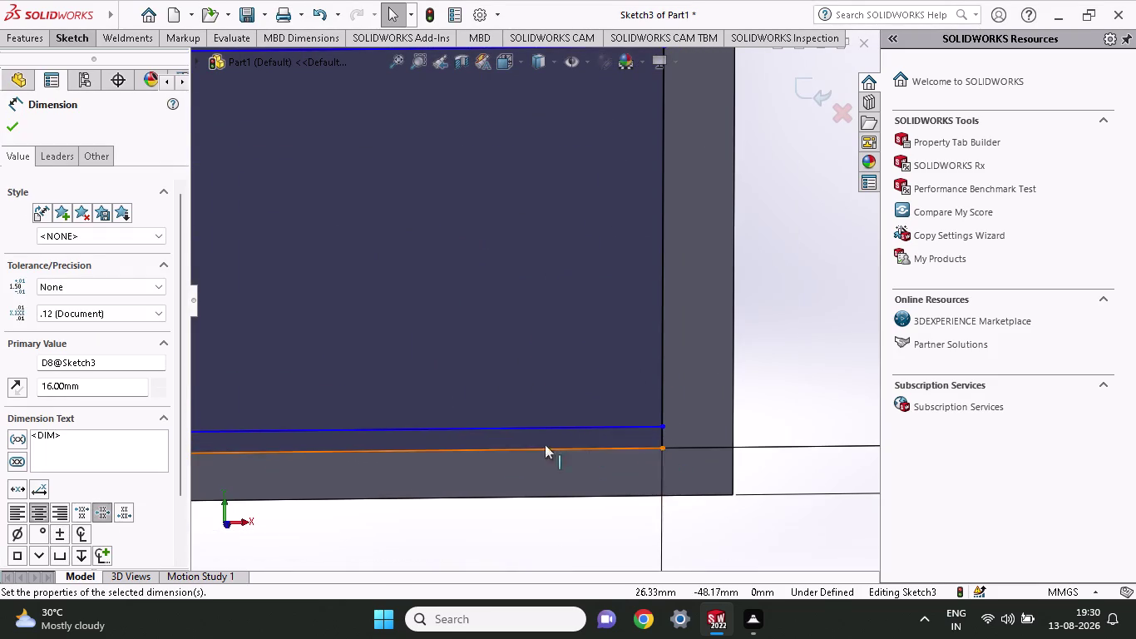
scroll(up, 3)
scroll(up, 3)
scroll(down, 3)
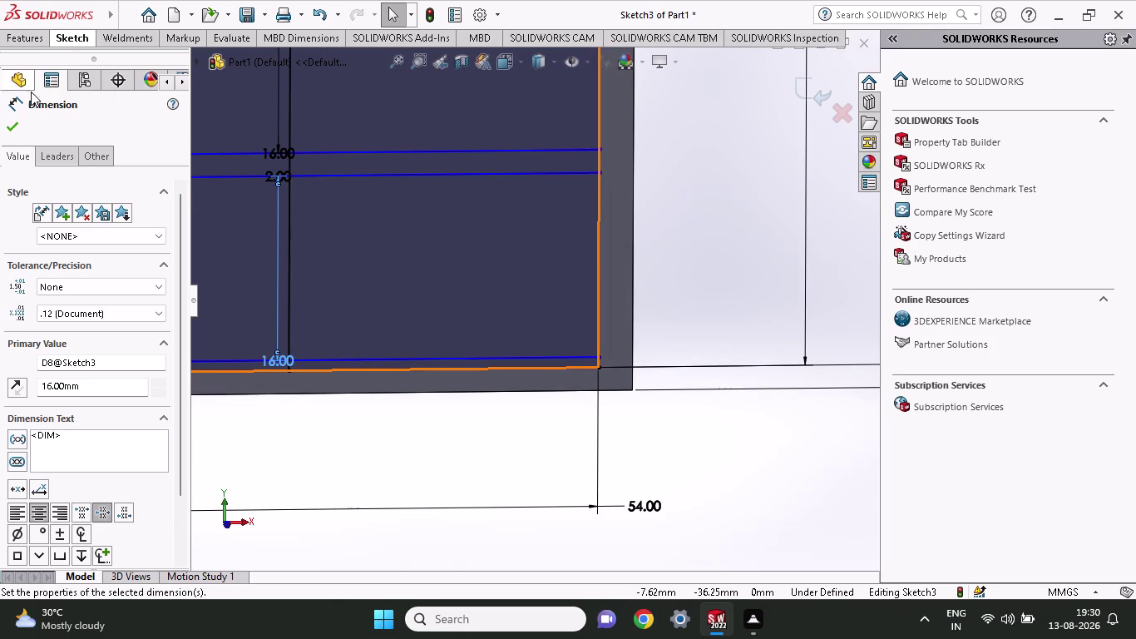
click(596, 353)
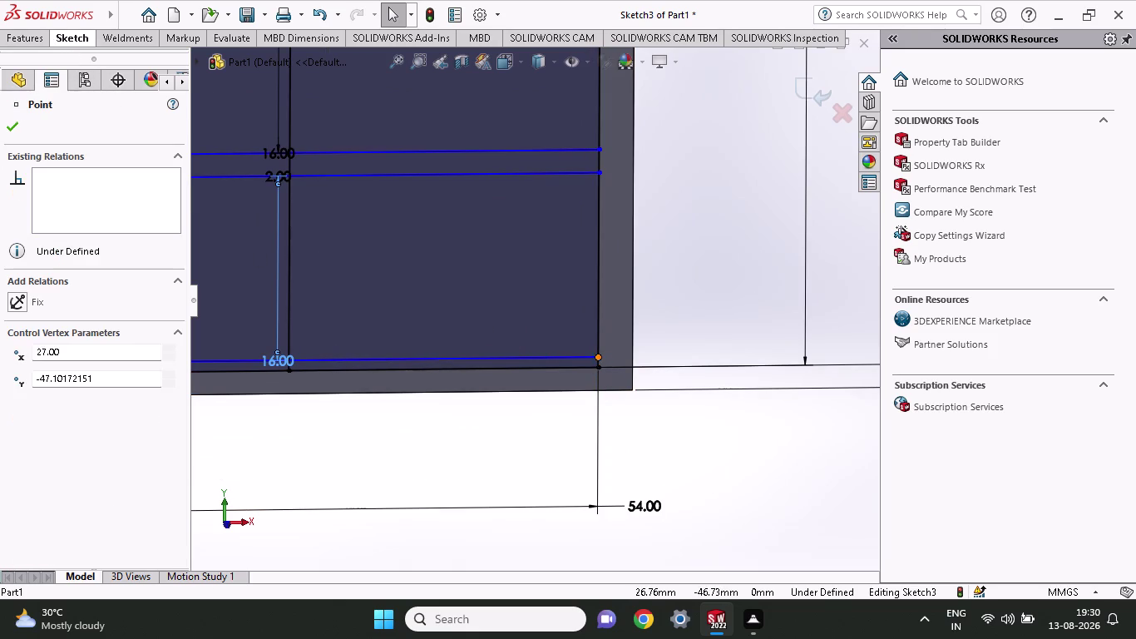
click(598, 365)
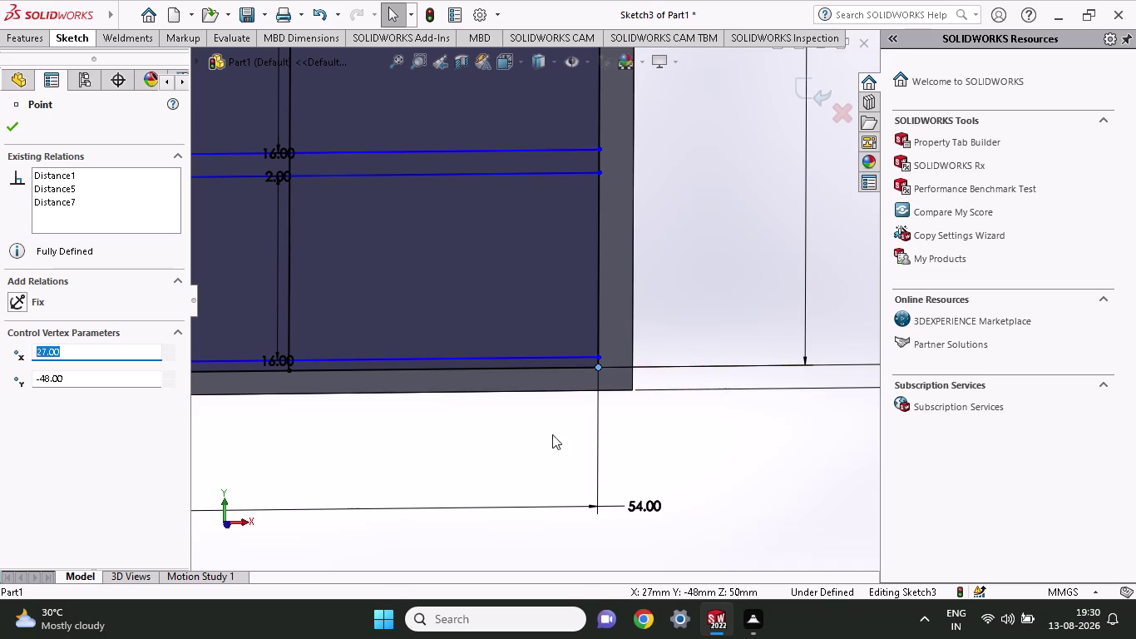
scroll(up, 3)
scroll(down, 3)
key(Escape)
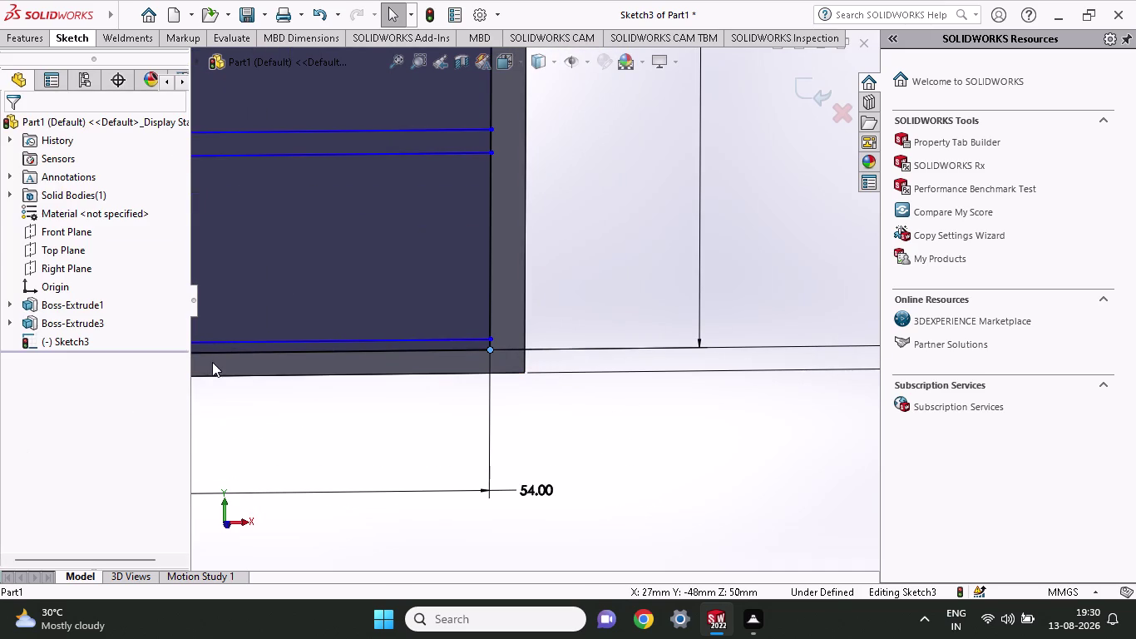
Dimension that endpoint-to-corner gap as 2 mm, then undo so it reads 0.90 mm.
click(68, 37)
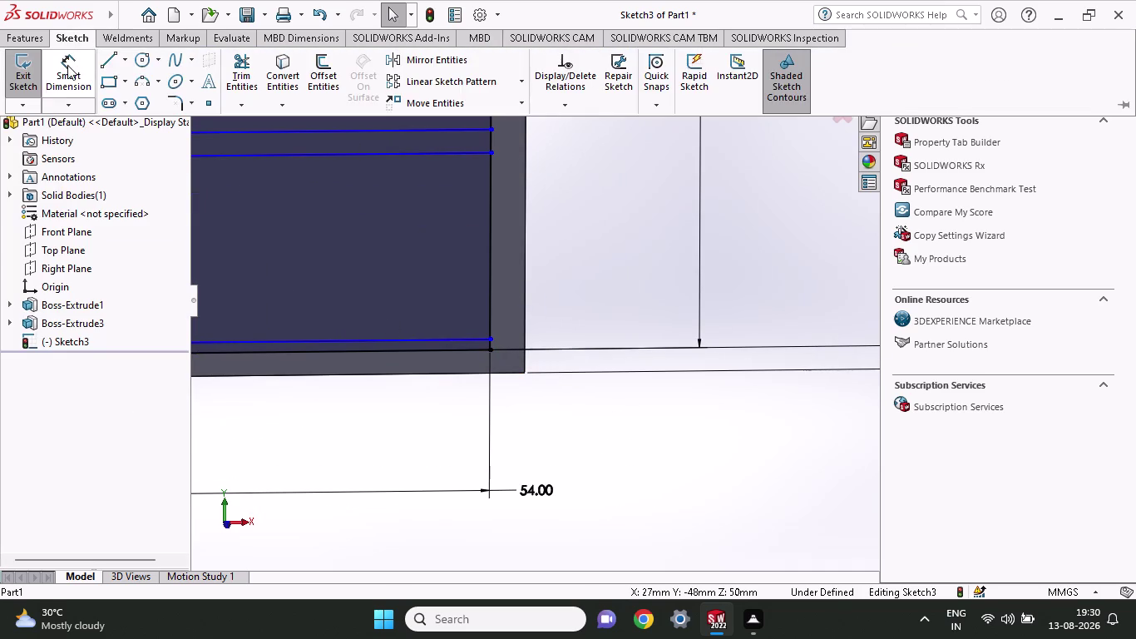
click(67, 65)
click(492, 351)
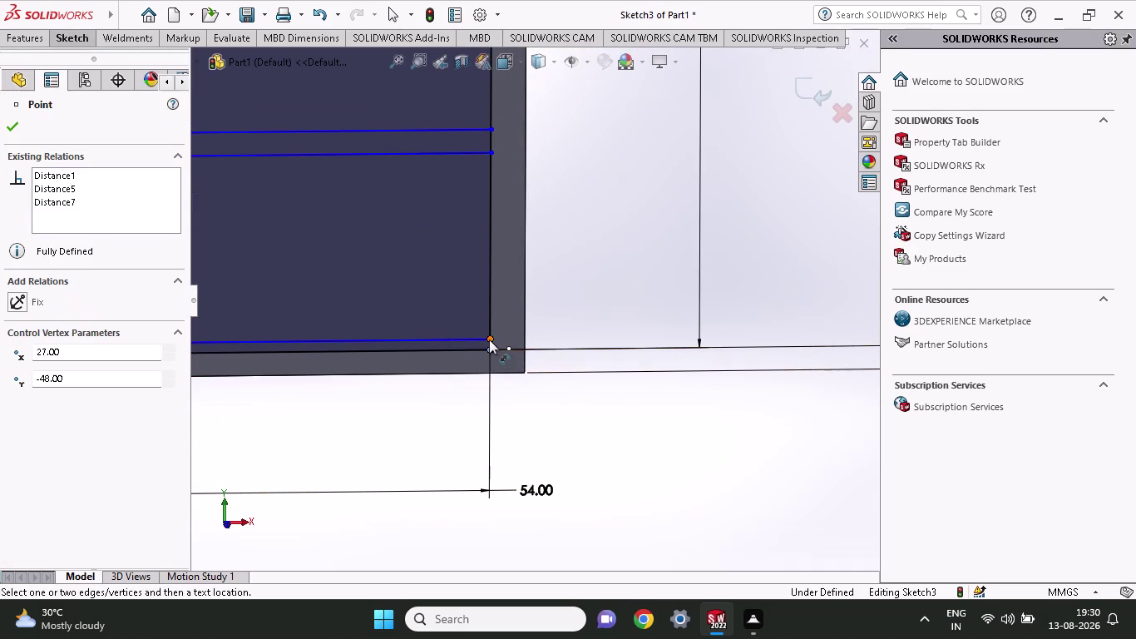
click(489, 339)
click(591, 329)
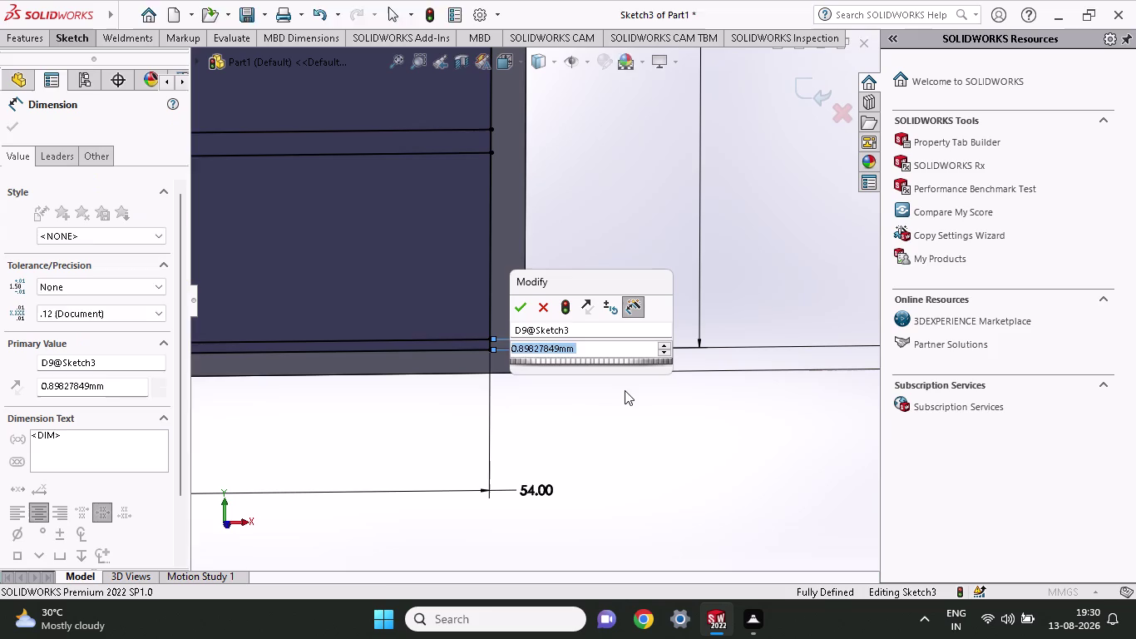
key(2)
click(520, 311)
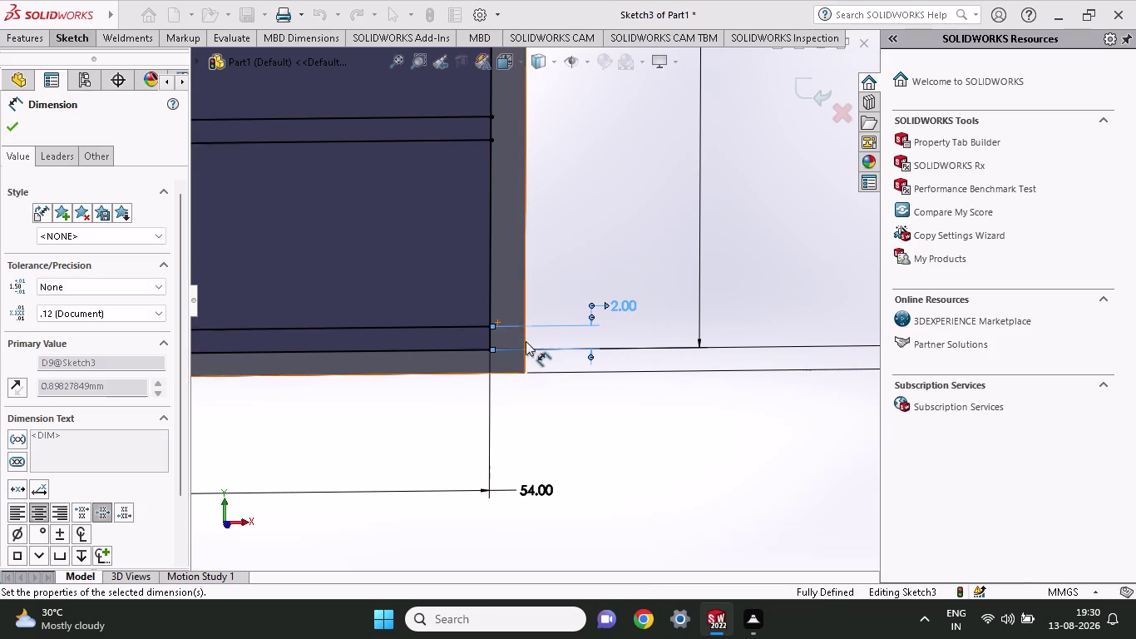
scroll(up, 3)
scroll(up, 3)
scroll(up, 3)
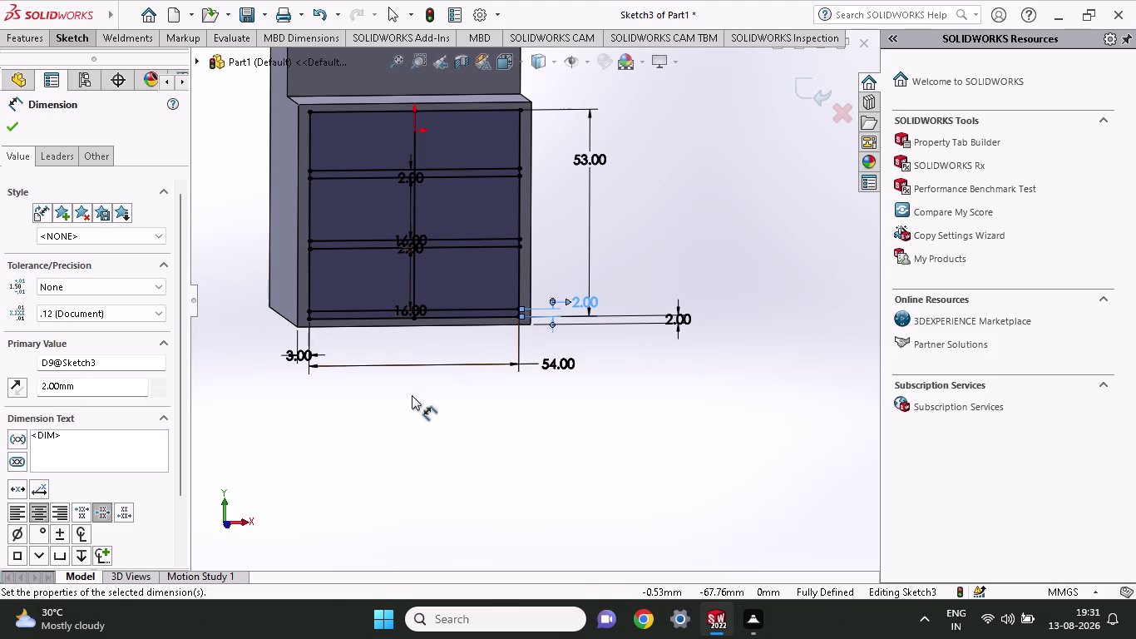
key(ctrl+z)
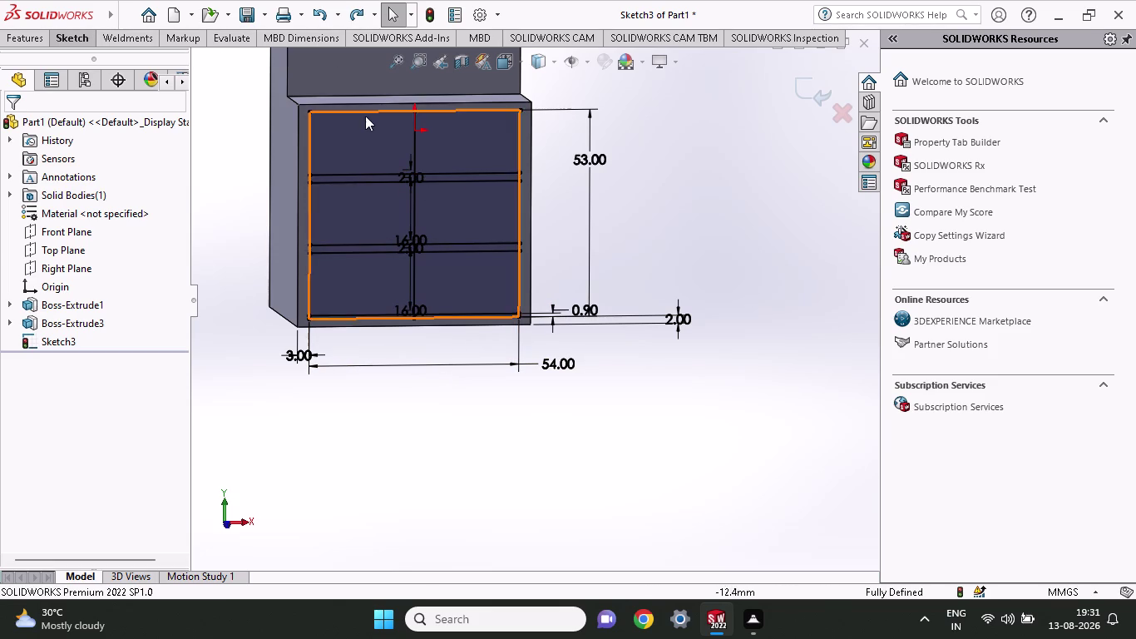
Try a 16 mm dimension from the upper divider to the top edge, then reject it as over-defining.
click(69, 32)
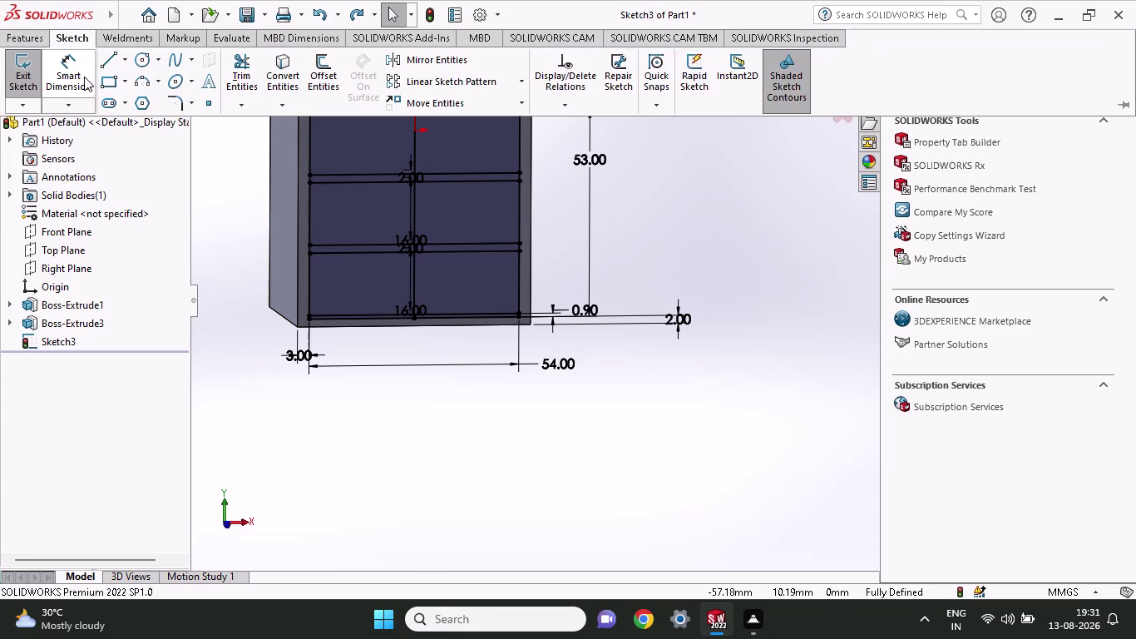
click(79, 79)
click(309, 171)
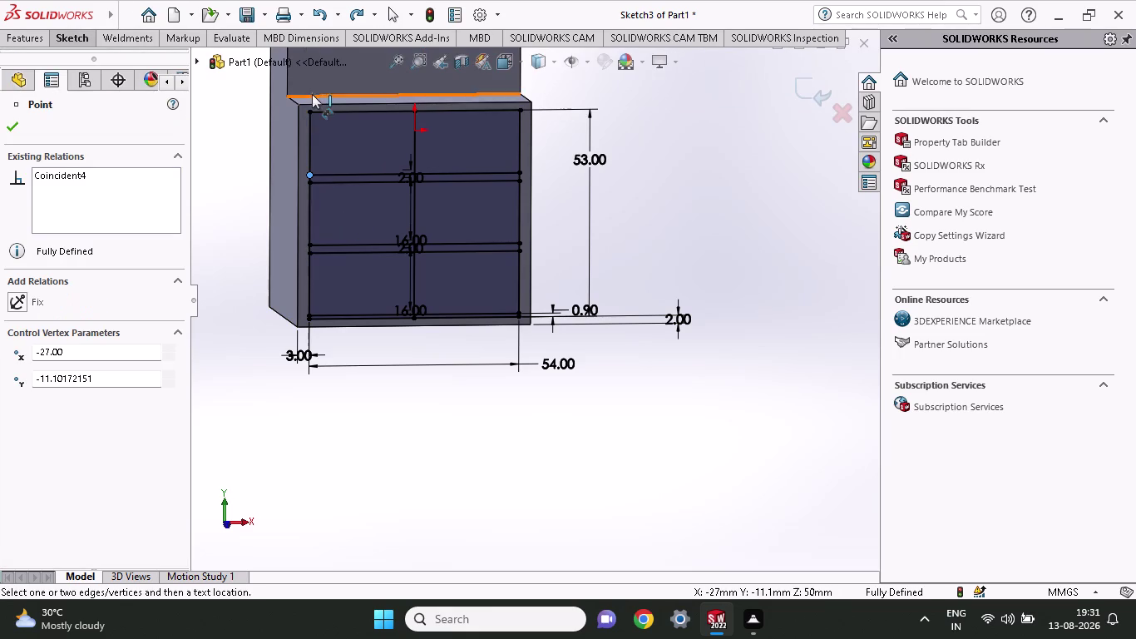
click(310, 111)
click(241, 134)
key(1)
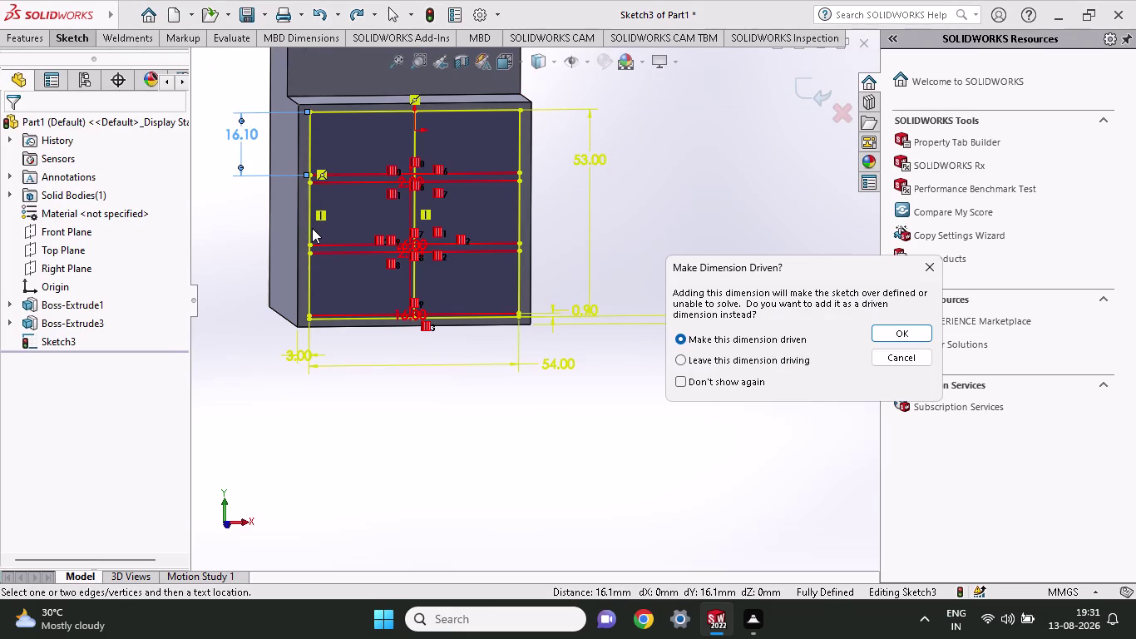
key(6)
double_click(249, 140)
click(918, 271)
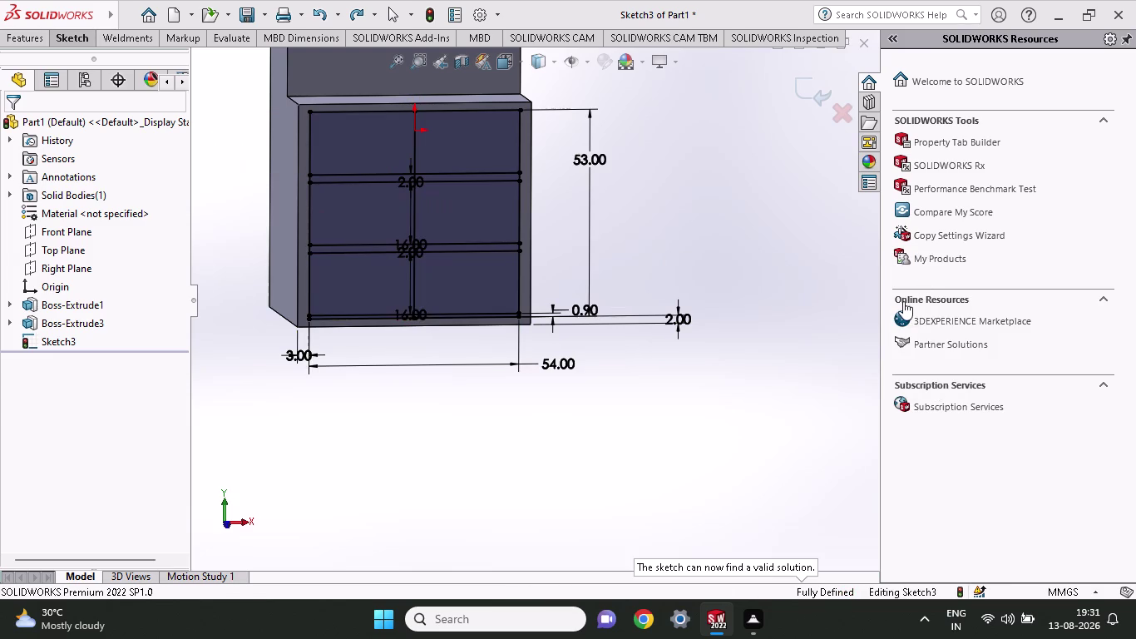
Undo repeatedly until every horizontal divider line and its dimension is gone.
key(ctrl+z)
key(ctrl+z)
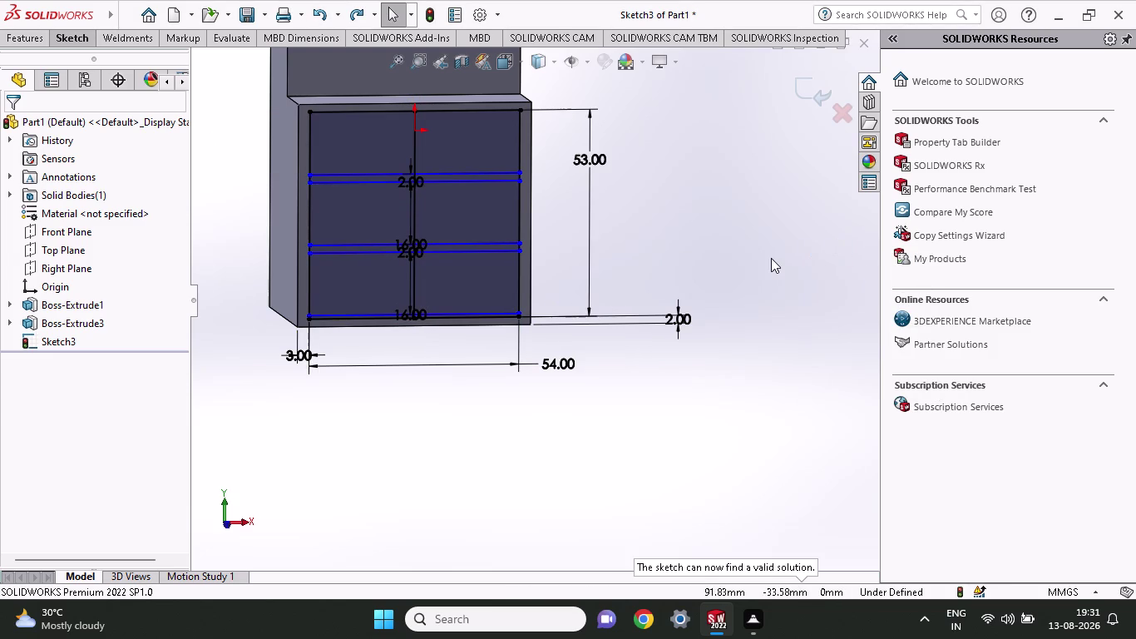
key(ctrl+z)
key(ctrl+z)
key(ctrl+z)
key(ctrl+z)
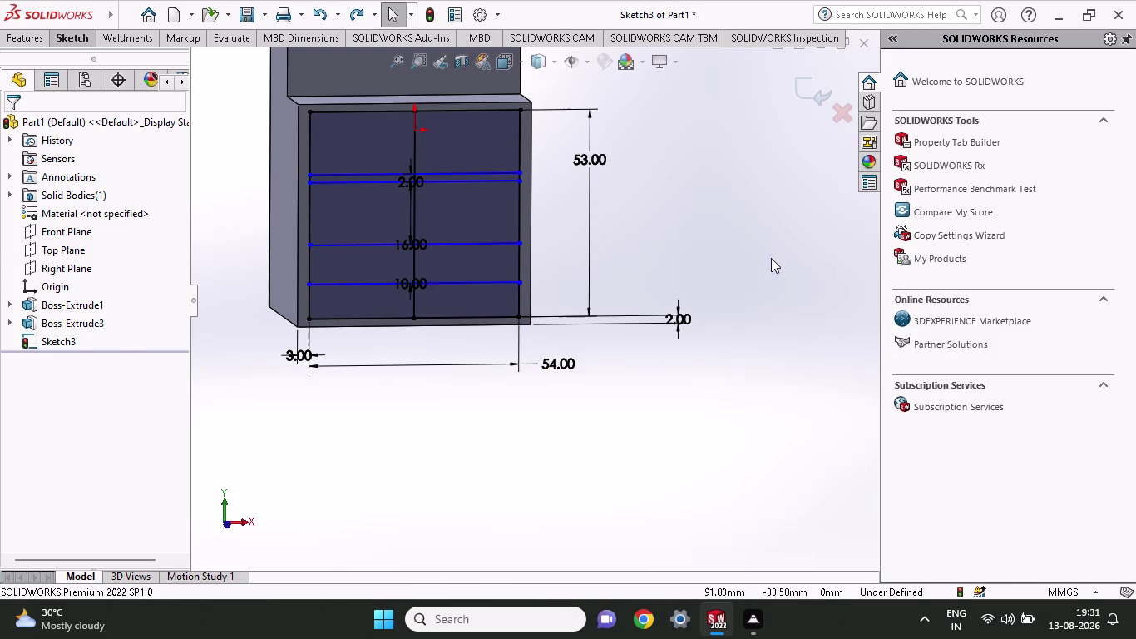
key(ctrl+z)
key(ctrl+z)
key(ctrl+z)
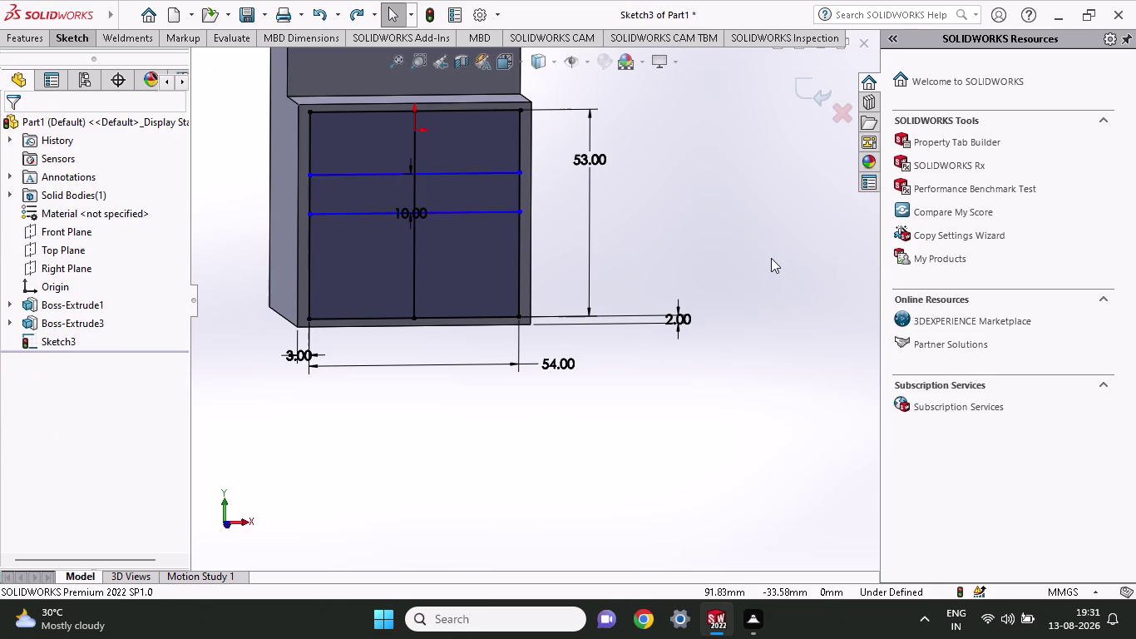
key(ctrl+z)
key(ctrl+z)
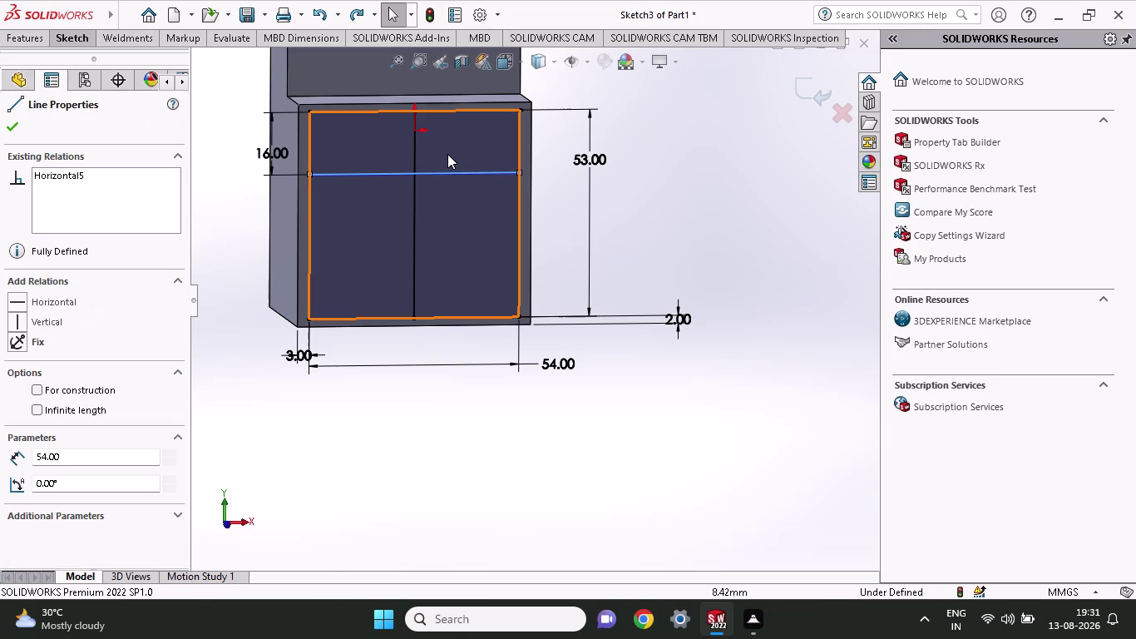
key(ctrl+z)
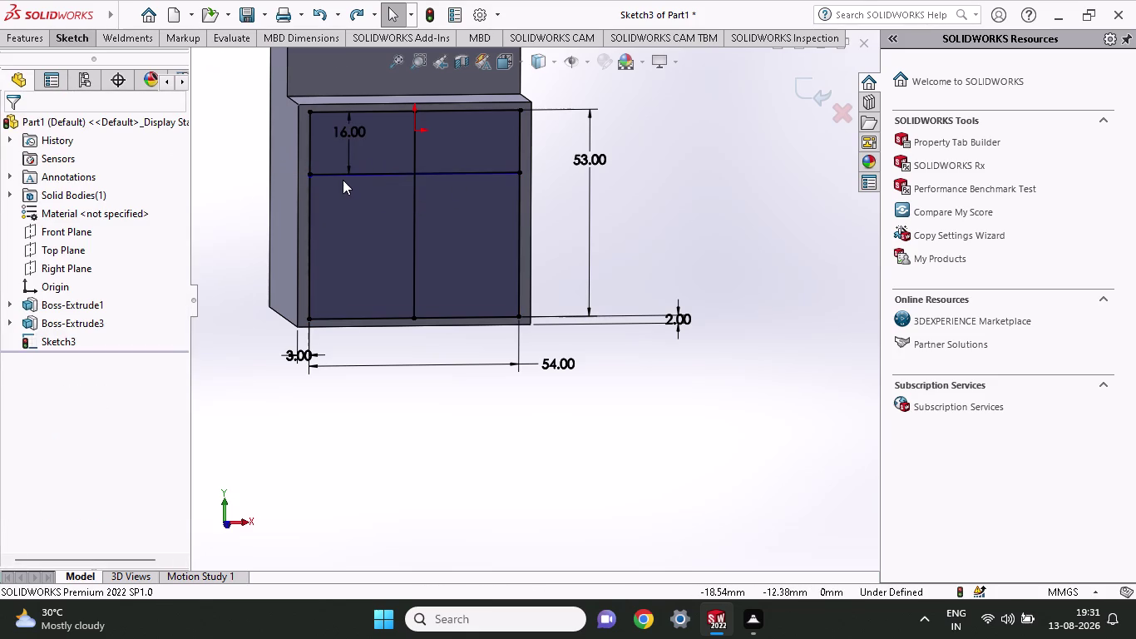
key(ctrl+z)
key(ctrl+z)
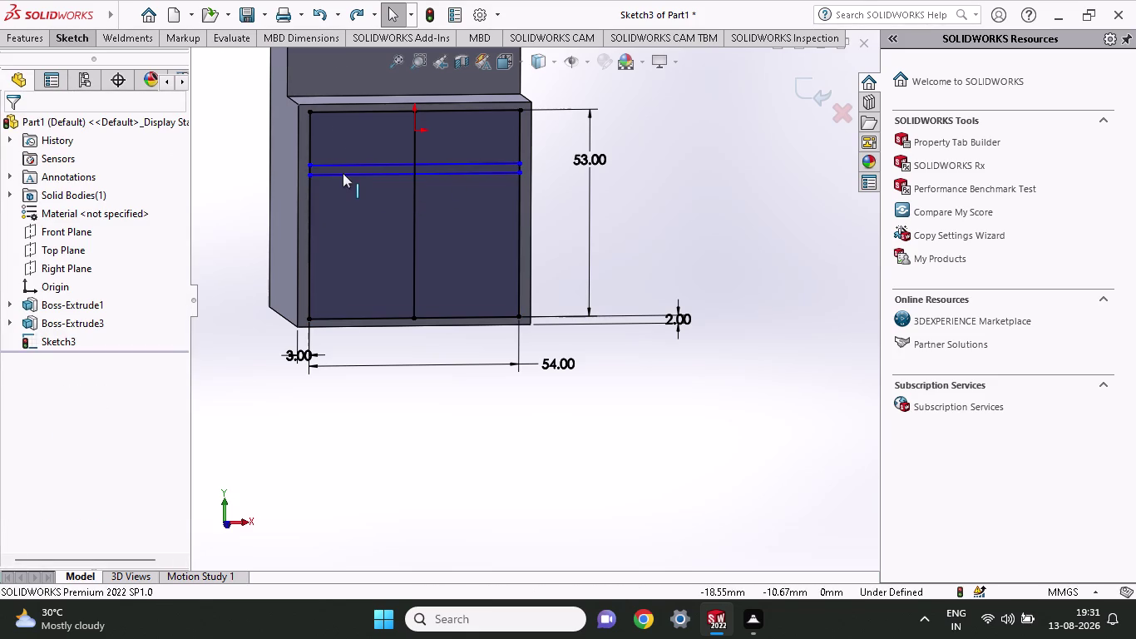
key(ctrl+z)
key(ctrl+z)
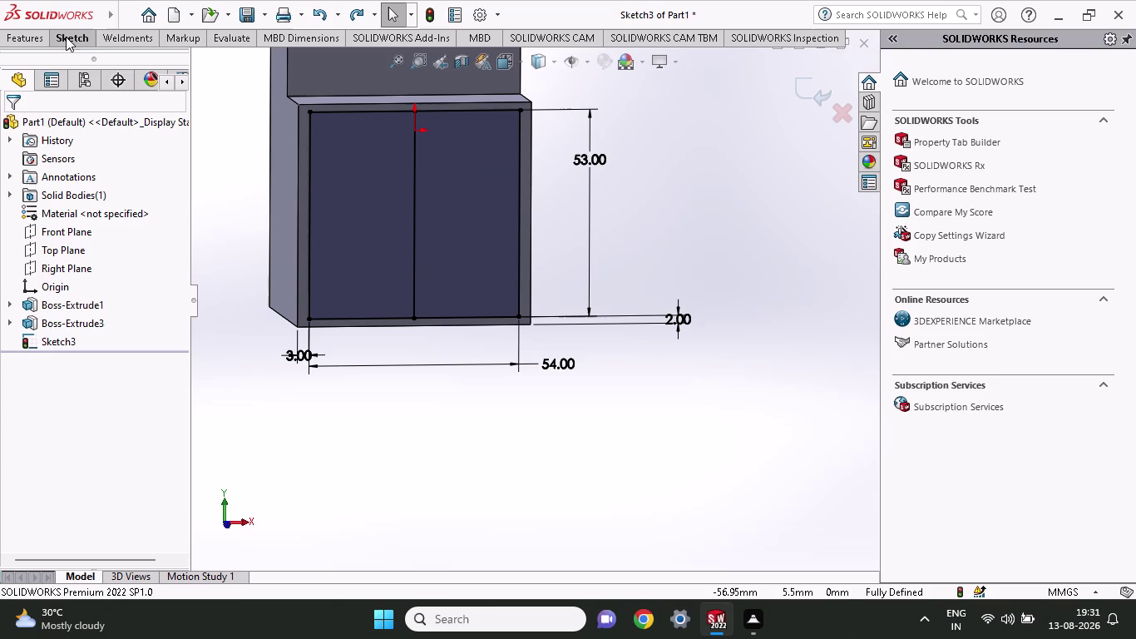
Draw a horizontal line across the back panel from its left edge.
click(76, 33)
click(115, 66)
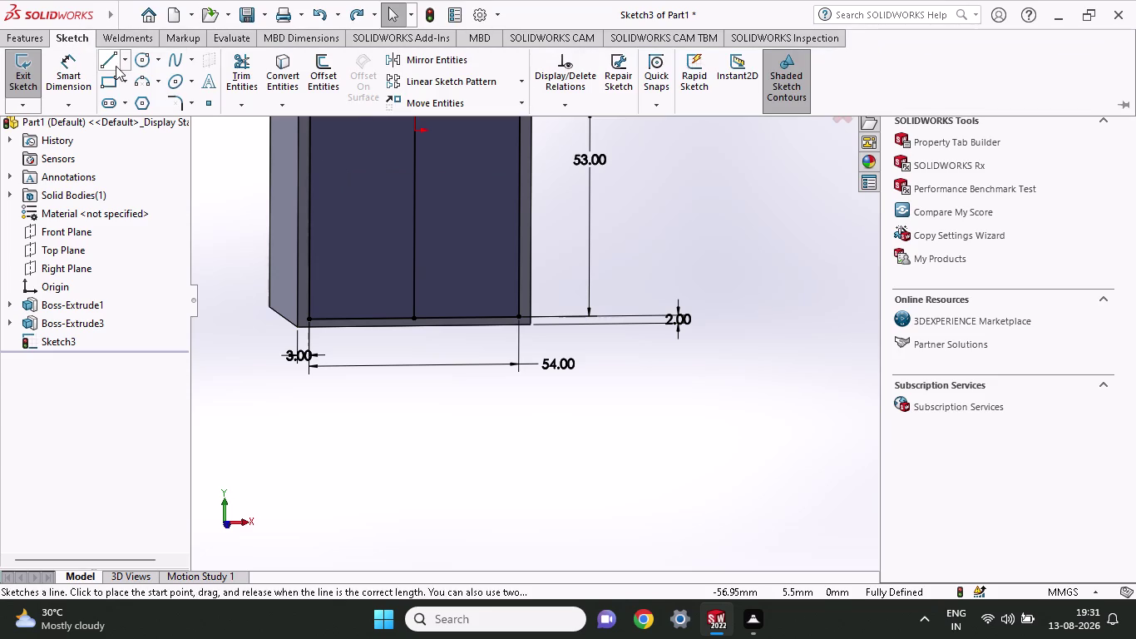
click(310, 164)
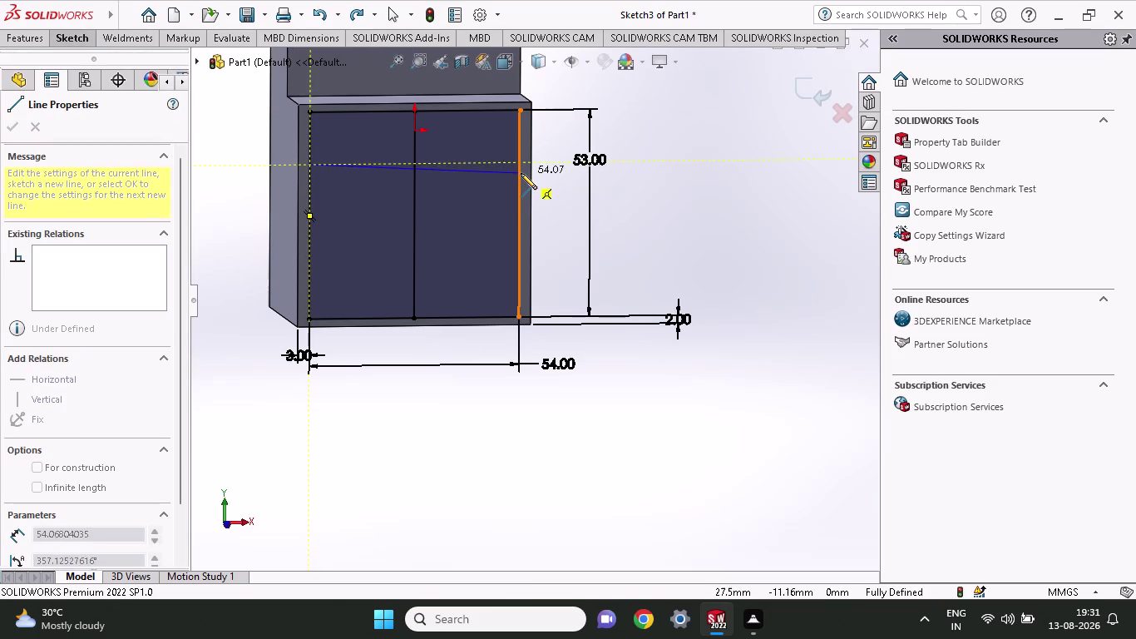
click(520, 162)
key(Escape)
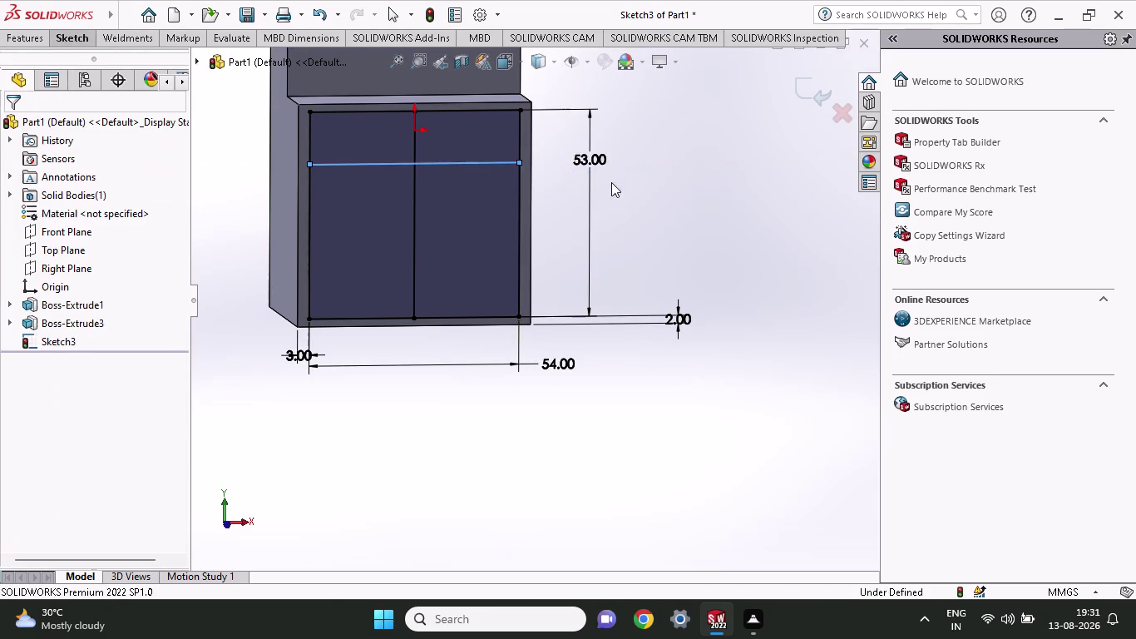
Dimension the line 16 mm from the rectangle's top-left corner.
click(76, 41)
click(78, 80)
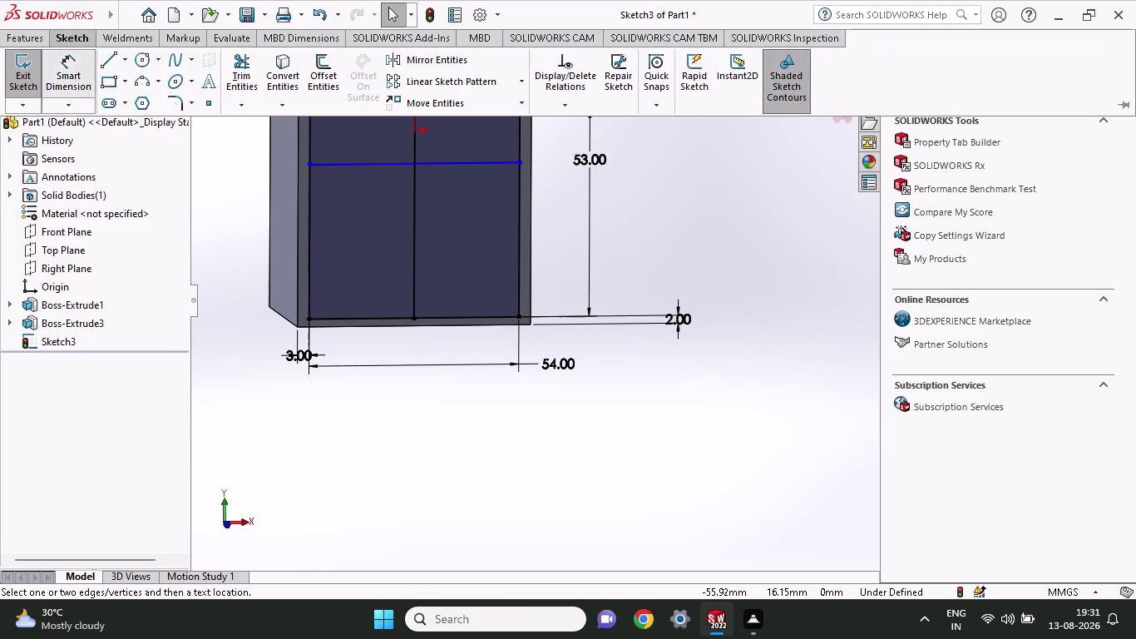
click(313, 164)
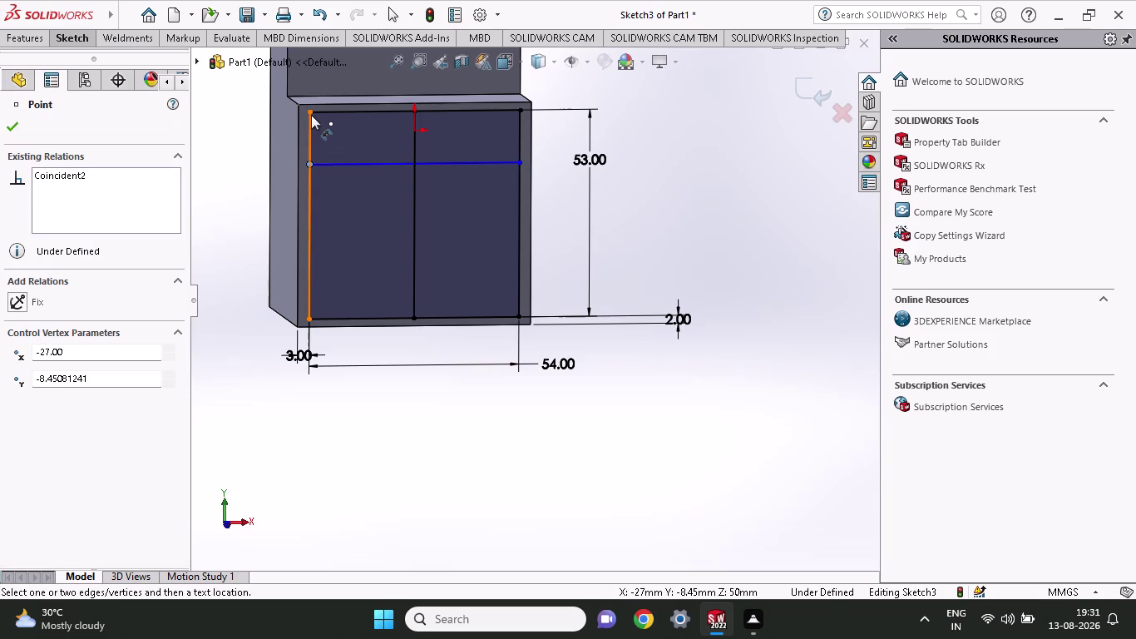
click(310, 110)
click(341, 141)
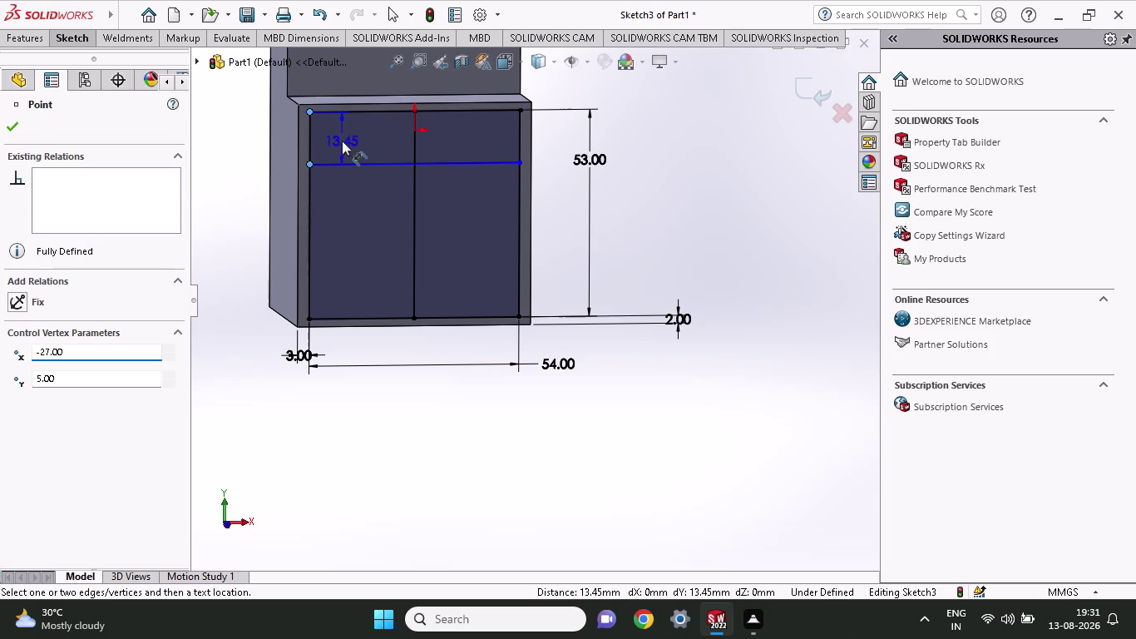
key(1)
key(6)
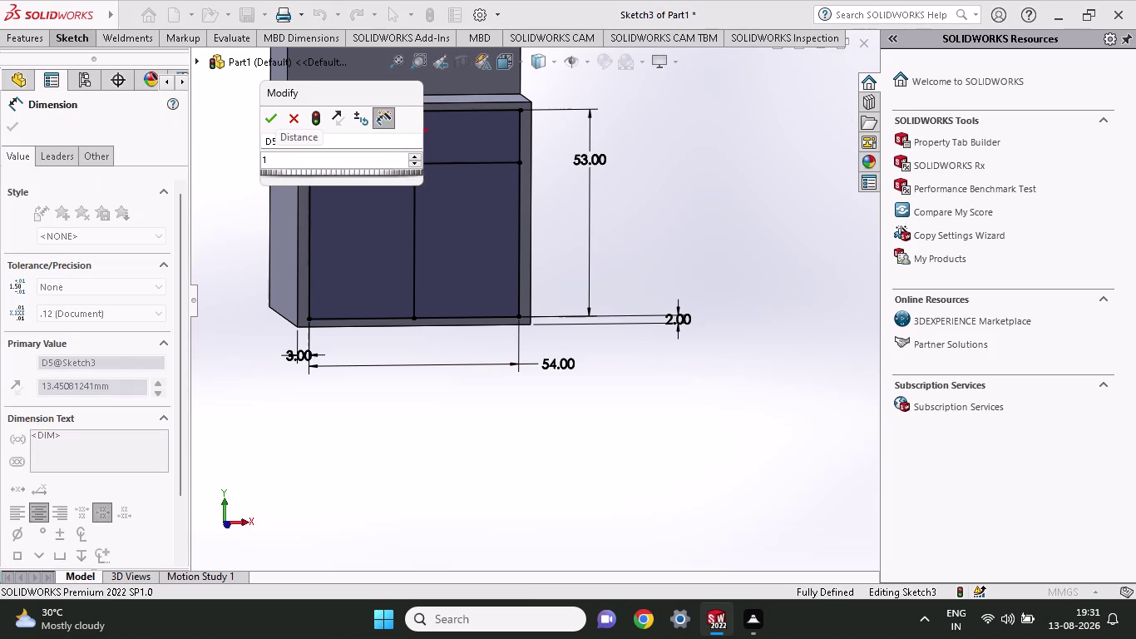
key(Return)
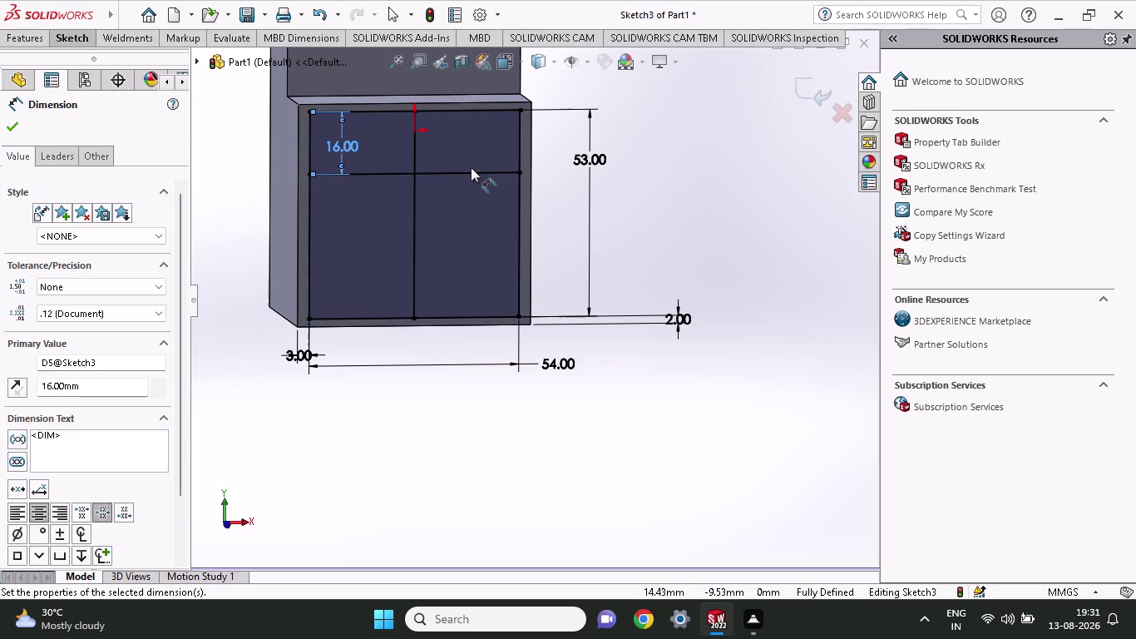
click(30, 43)
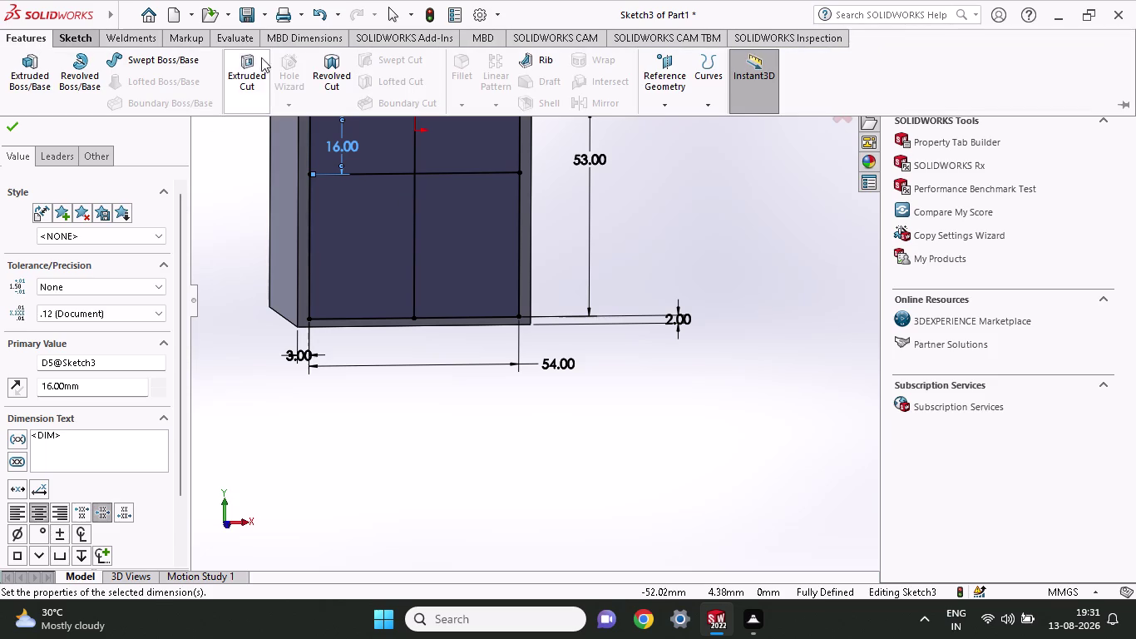
click(14, 129)
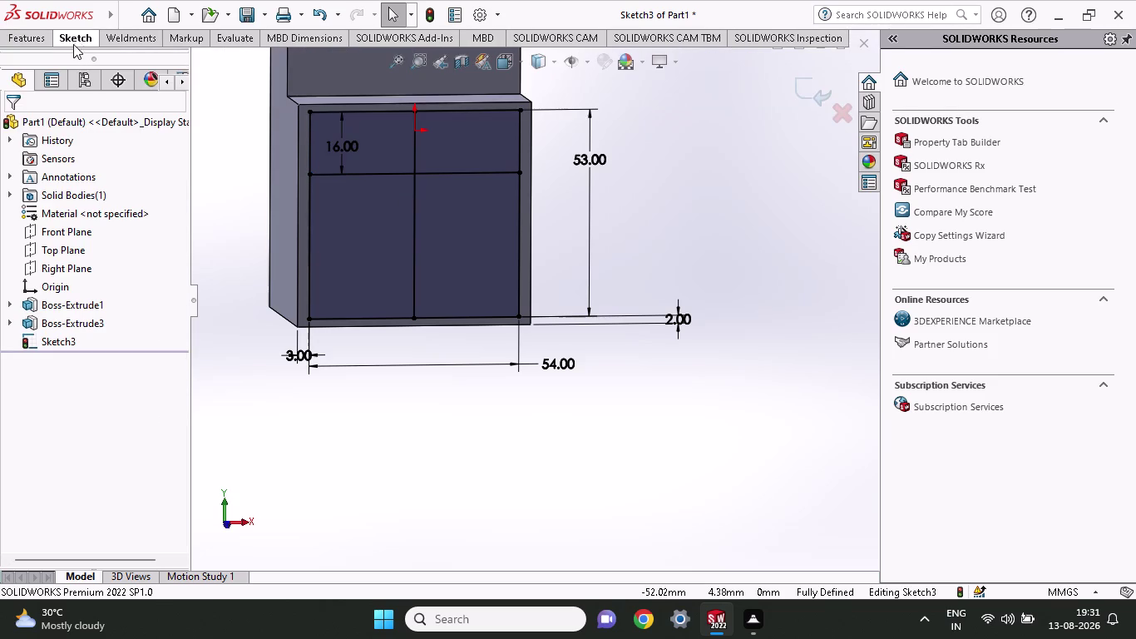
Offset the 16 mm divider line 2 mm below itself to form a thin bar.
click(74, 38)
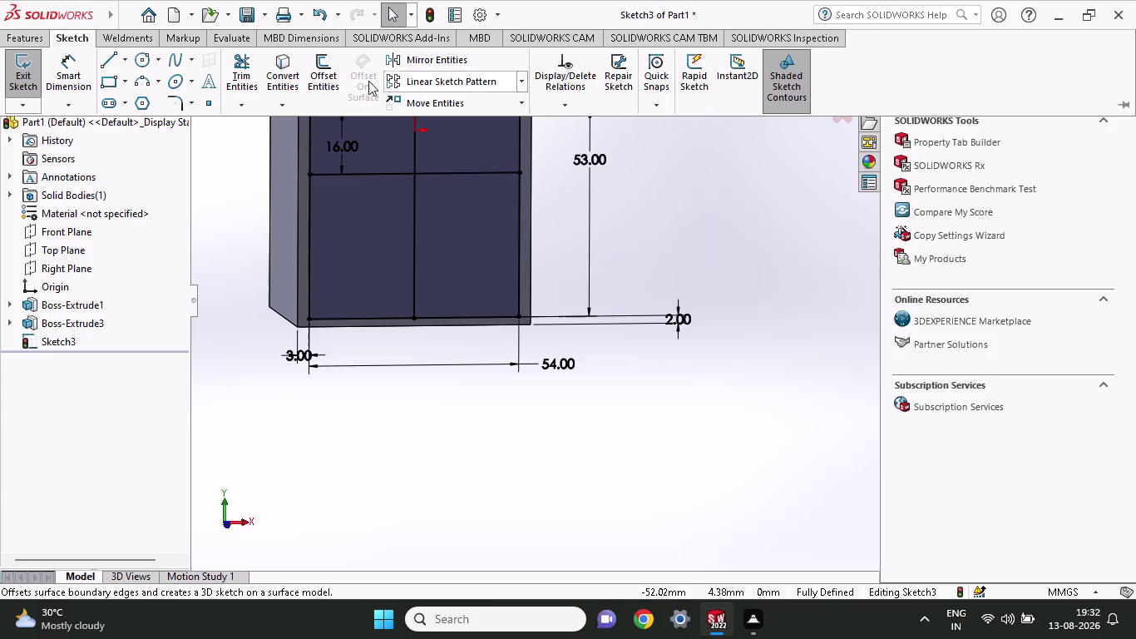
click(335, 76)
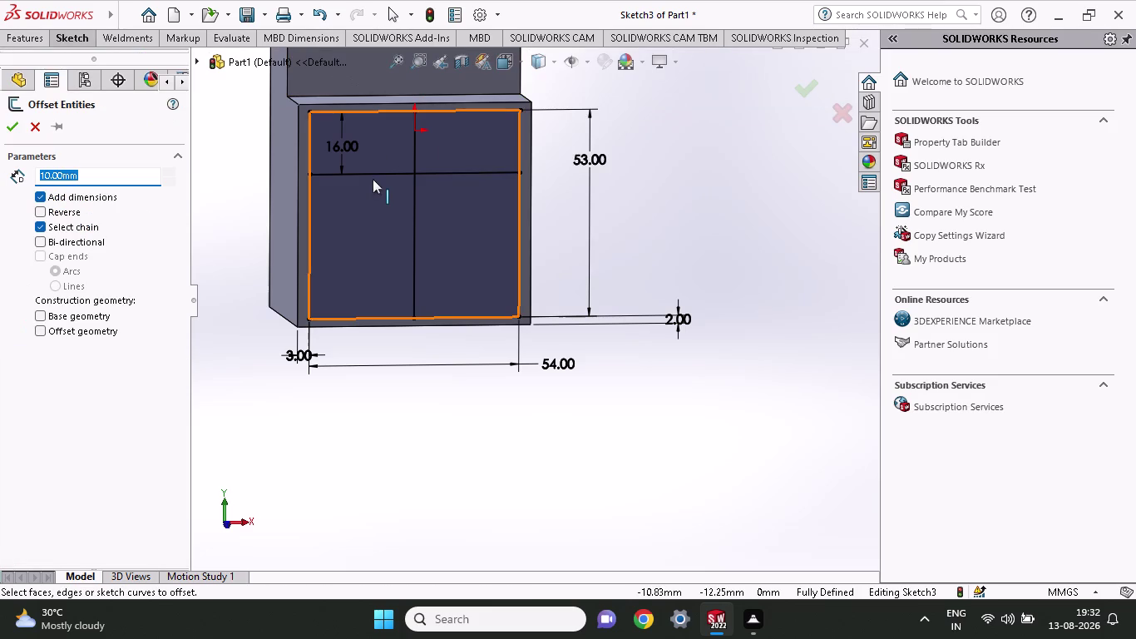
click(373, 177)
click(372, 191)
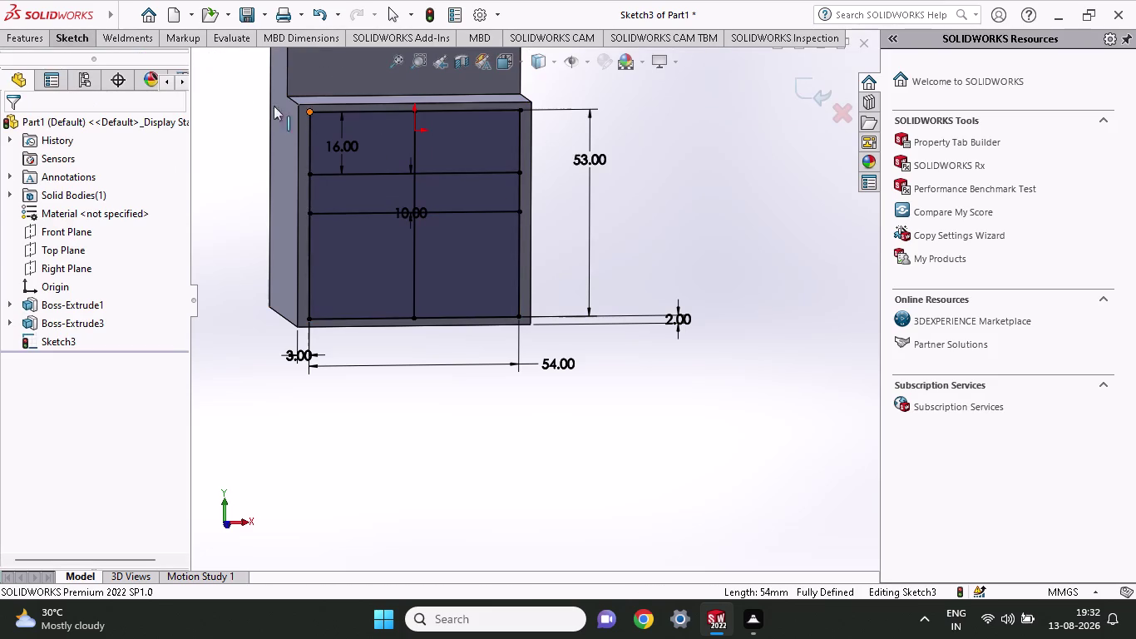
click(86, 44)
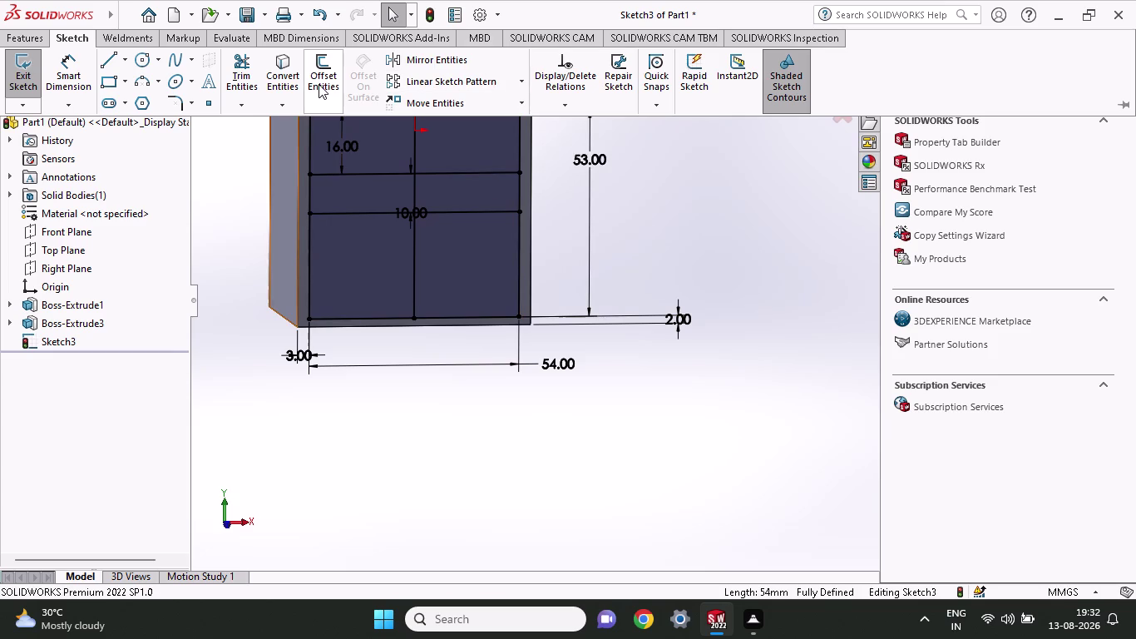
double_click(413, 213)
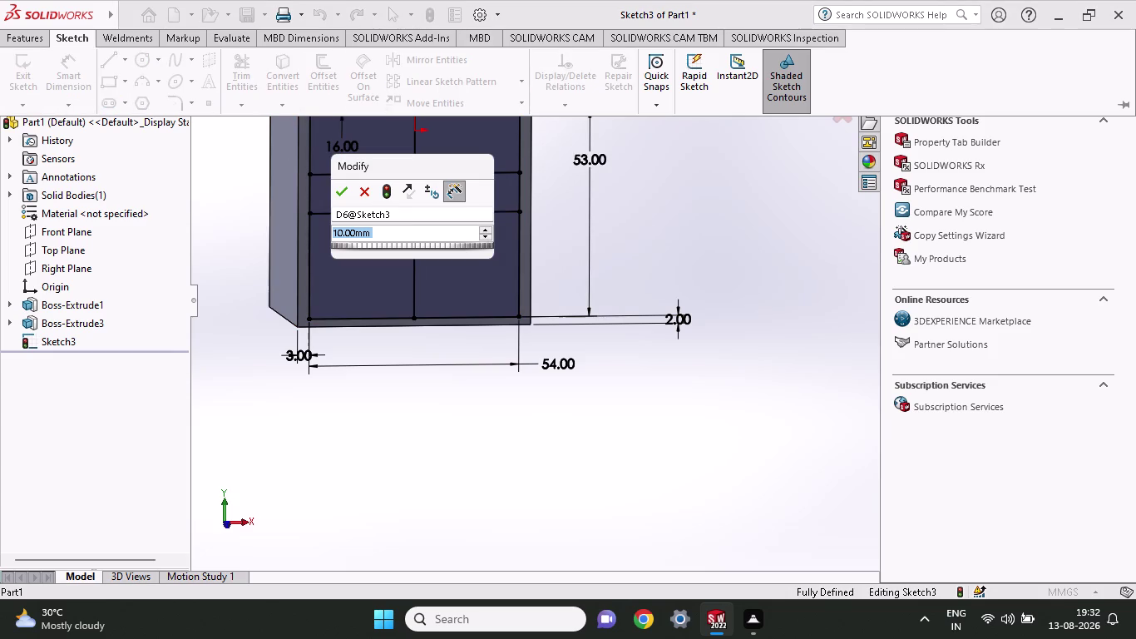
text(22)
key(BackSpace)
key(Return)
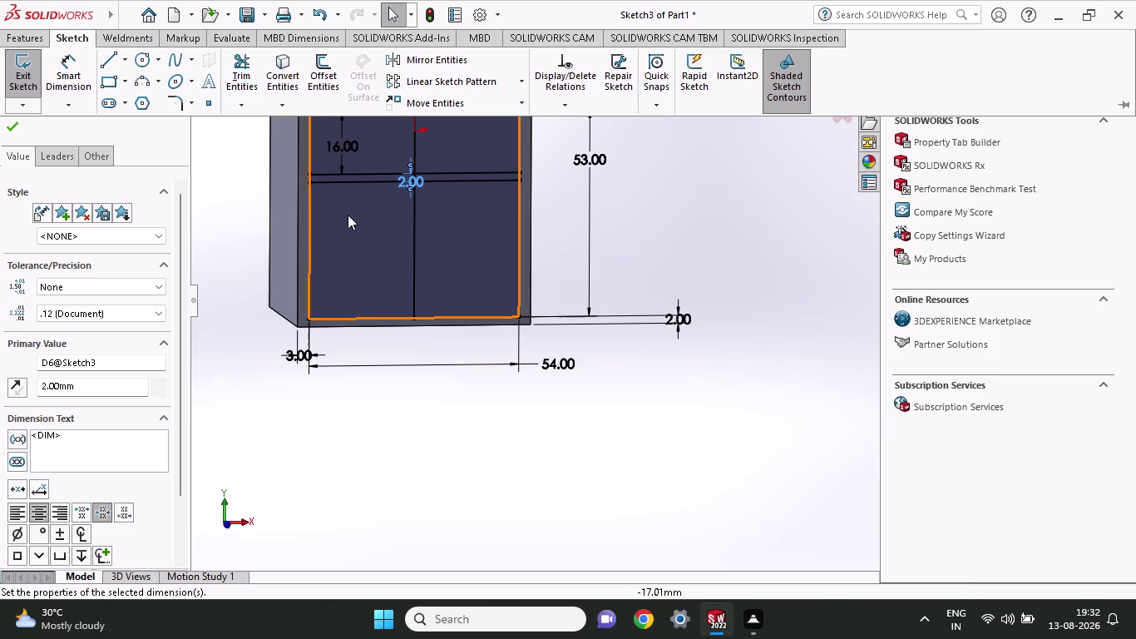
scroll(up, 3)
scroll(down, 3)
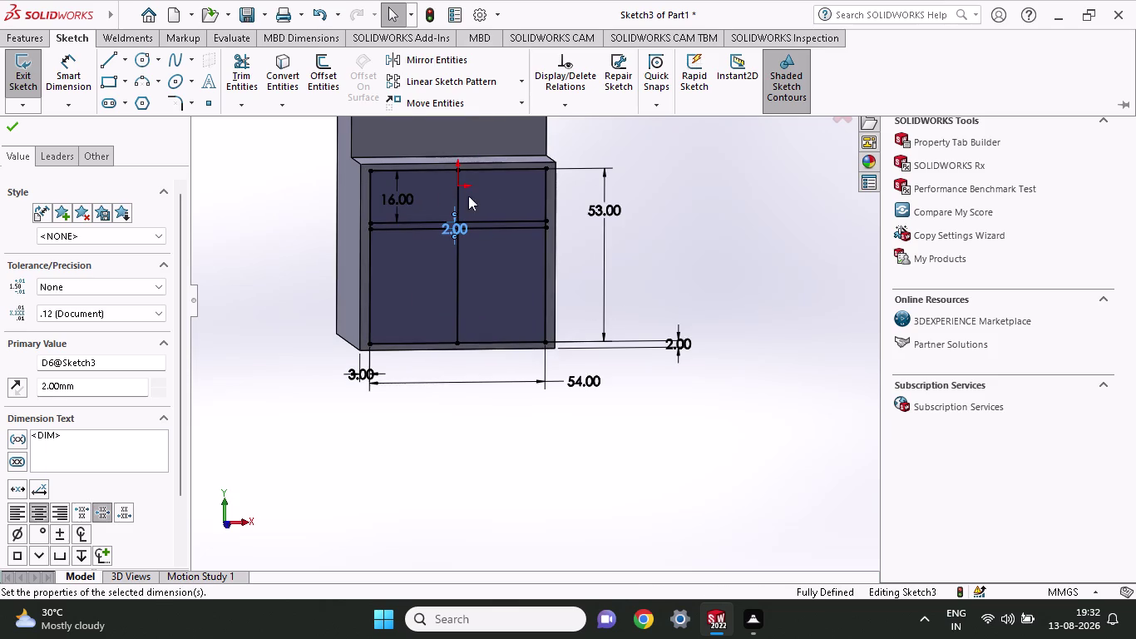
scroll(down, 3)
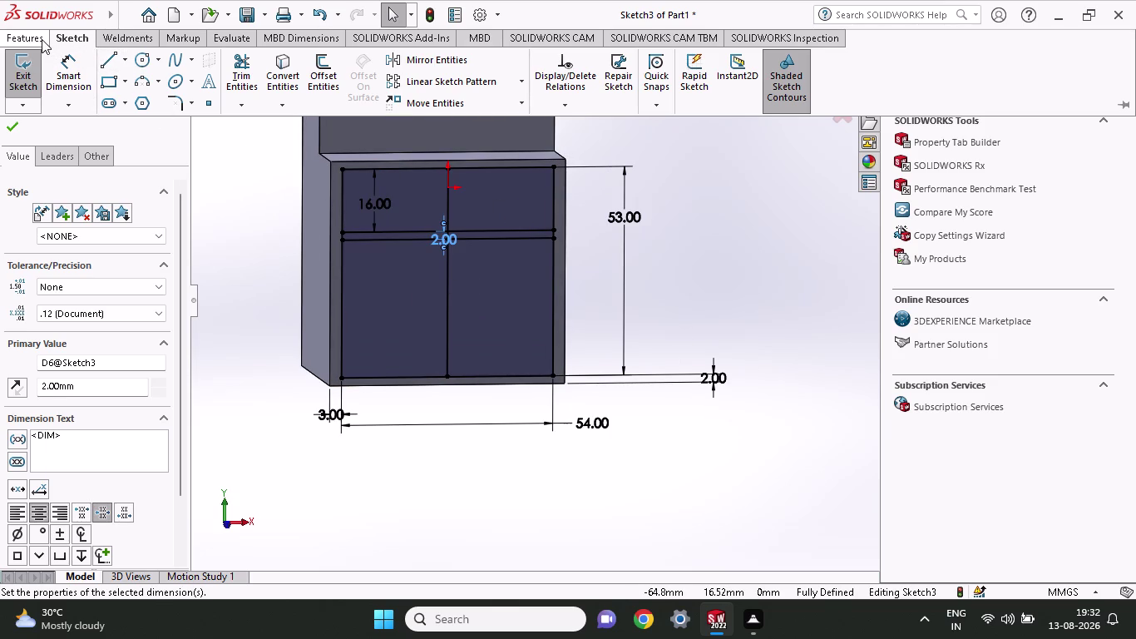
click(317, 75)
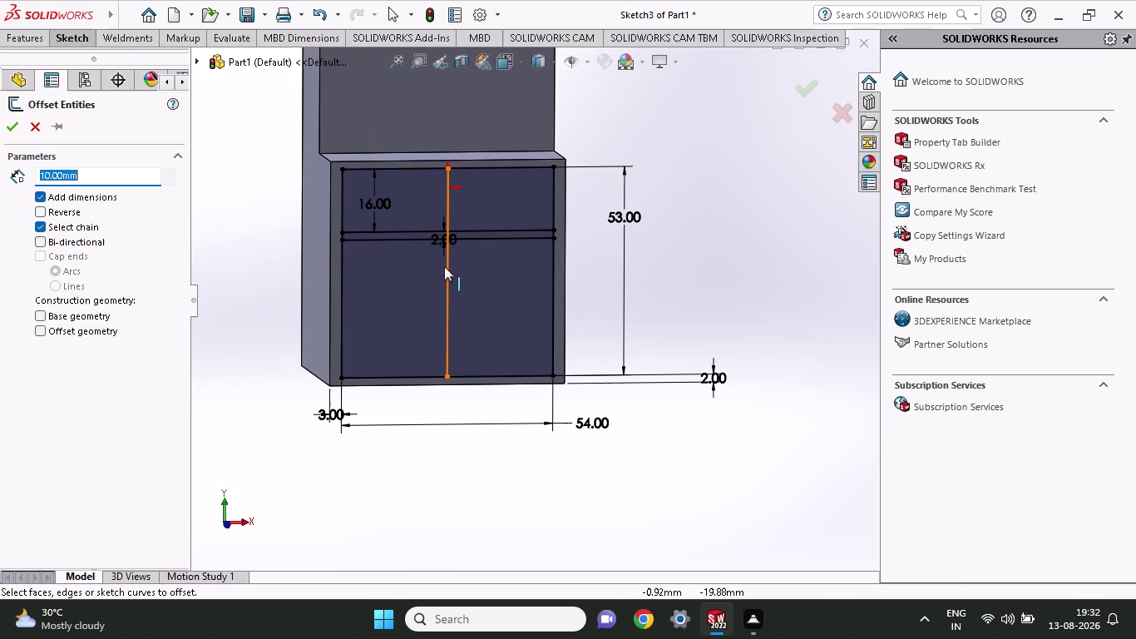
Offset the vertical centre line 2 mm to the left.
click(444, 266)
click(431, 269)
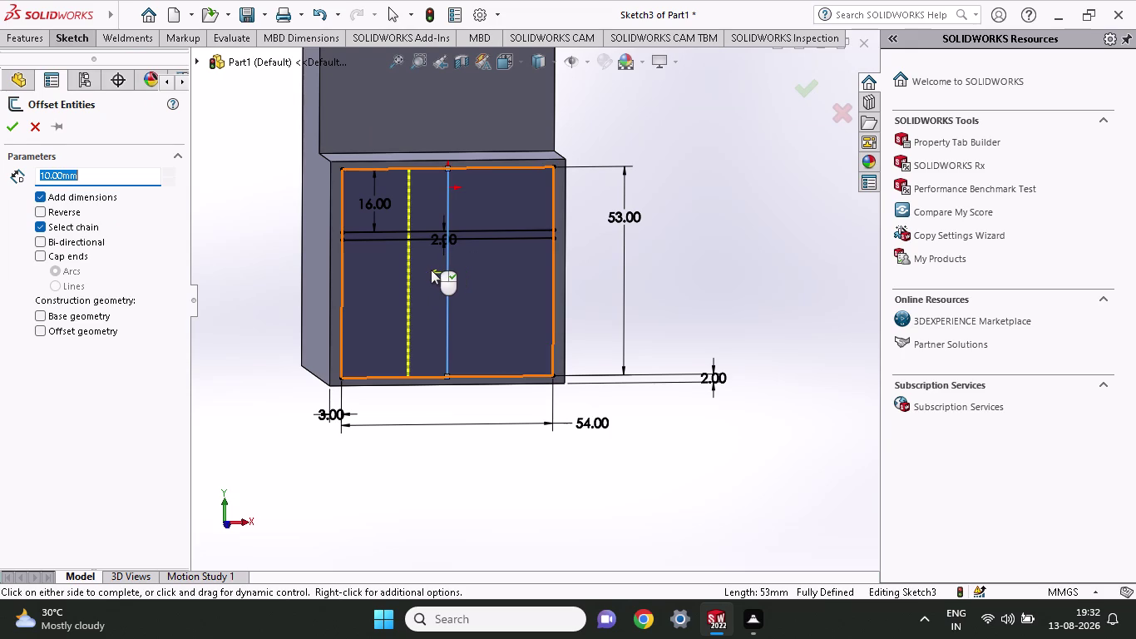
double_click(413, 262)
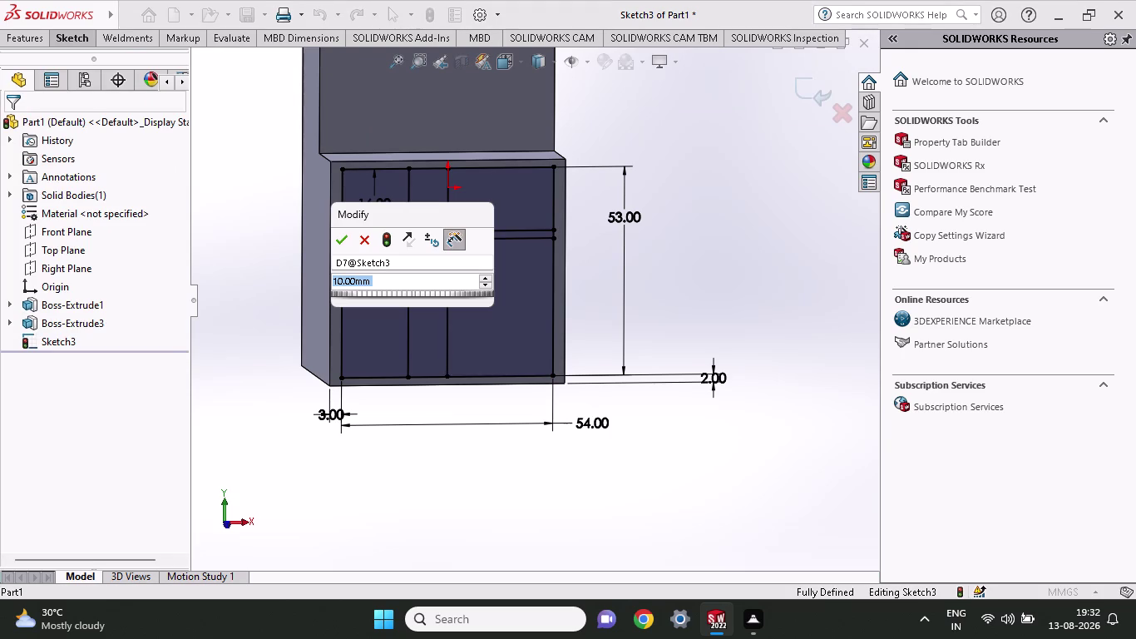
key(2)
key(Return)
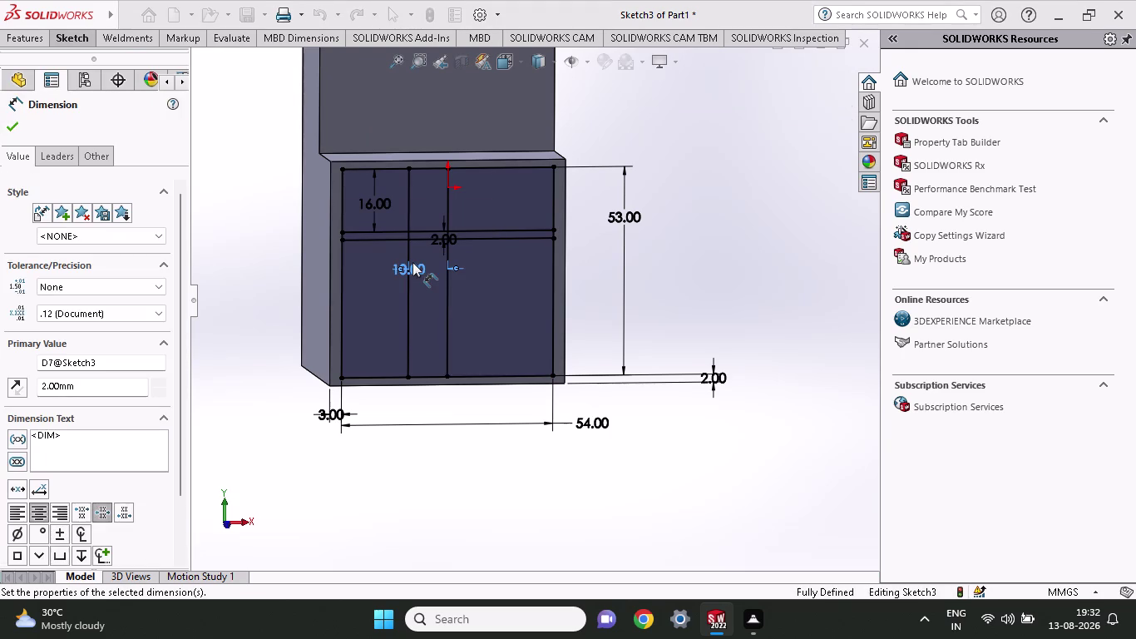
Offset the centre line 2 mm to the right using Reverse.
click(444, 300)
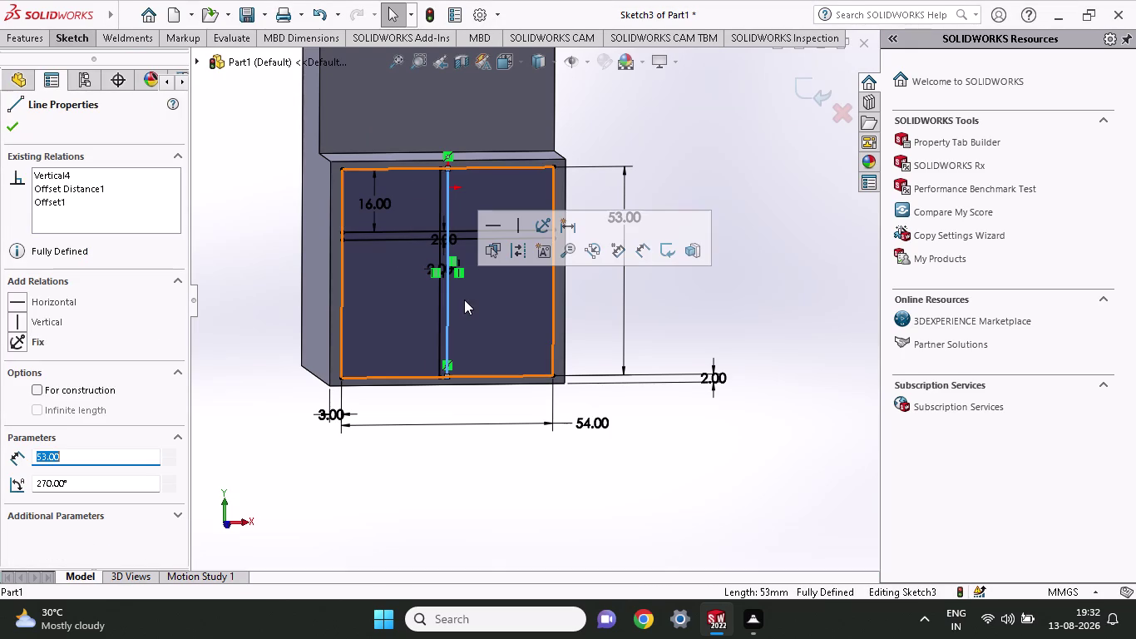
click(6, 133)
click(67, 40)
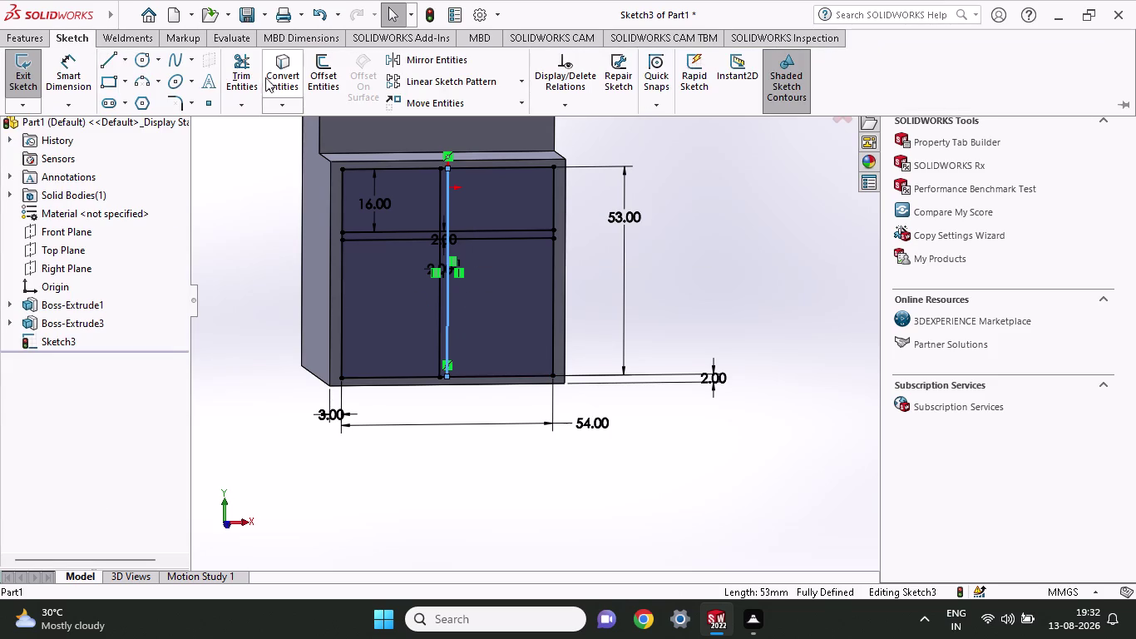
click(315, 73)
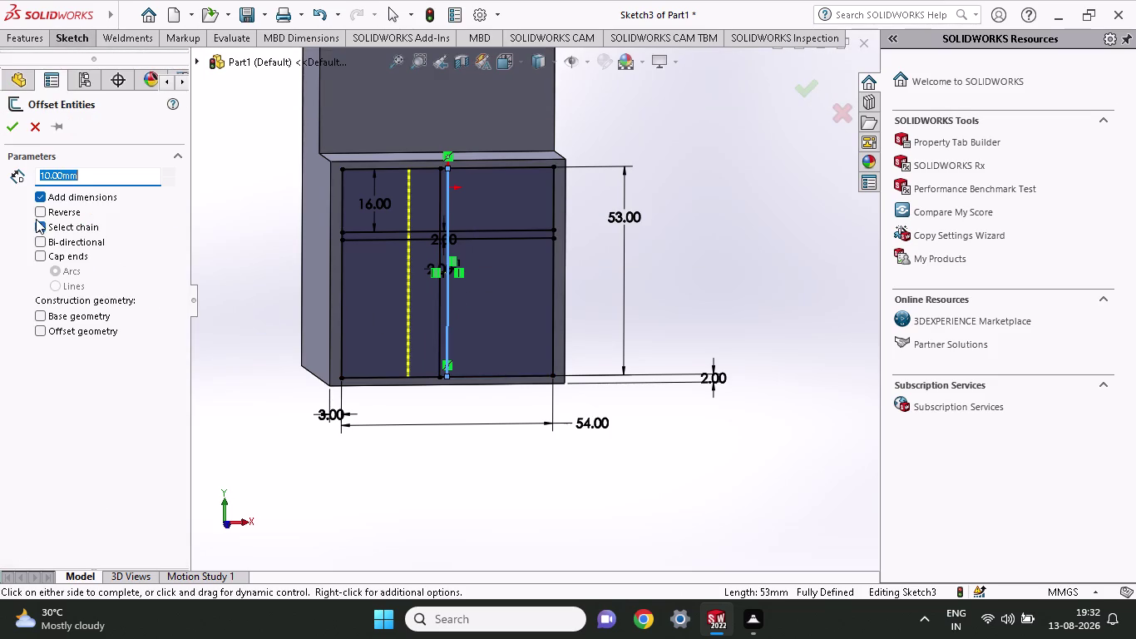
click(36, 210)
click(472, 313)
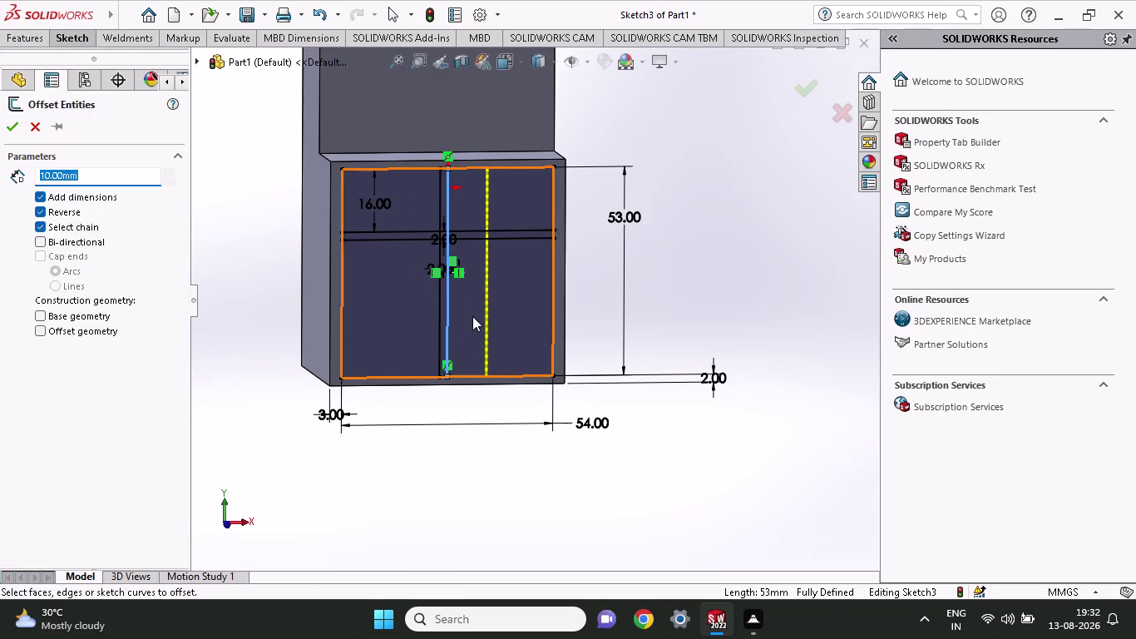
double_click(480, 275)
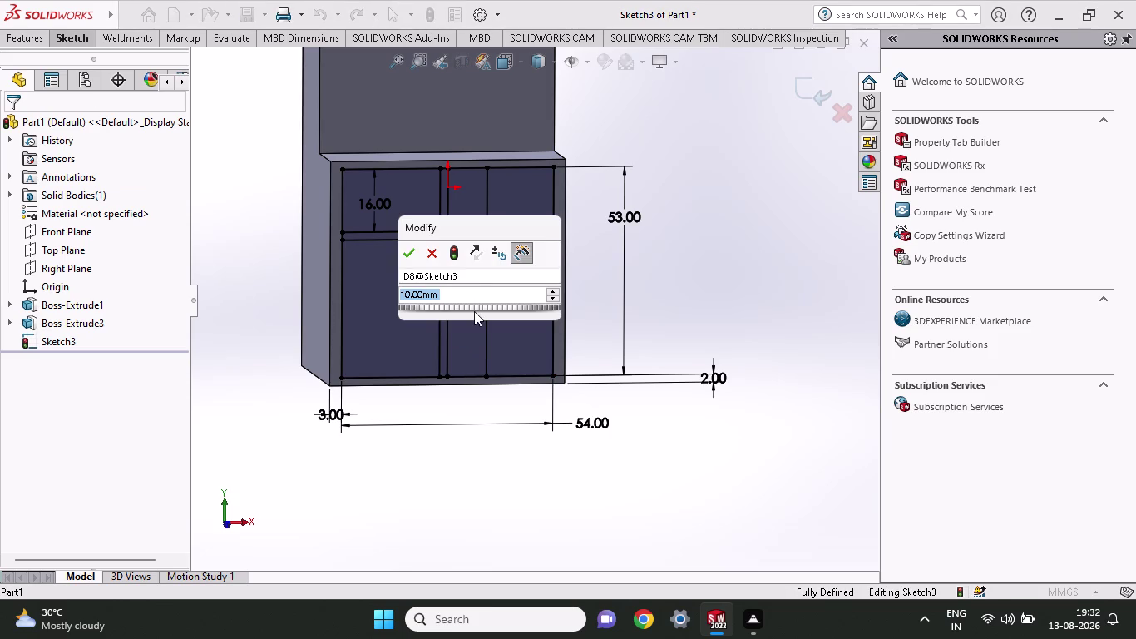
key(2)
key(Return)
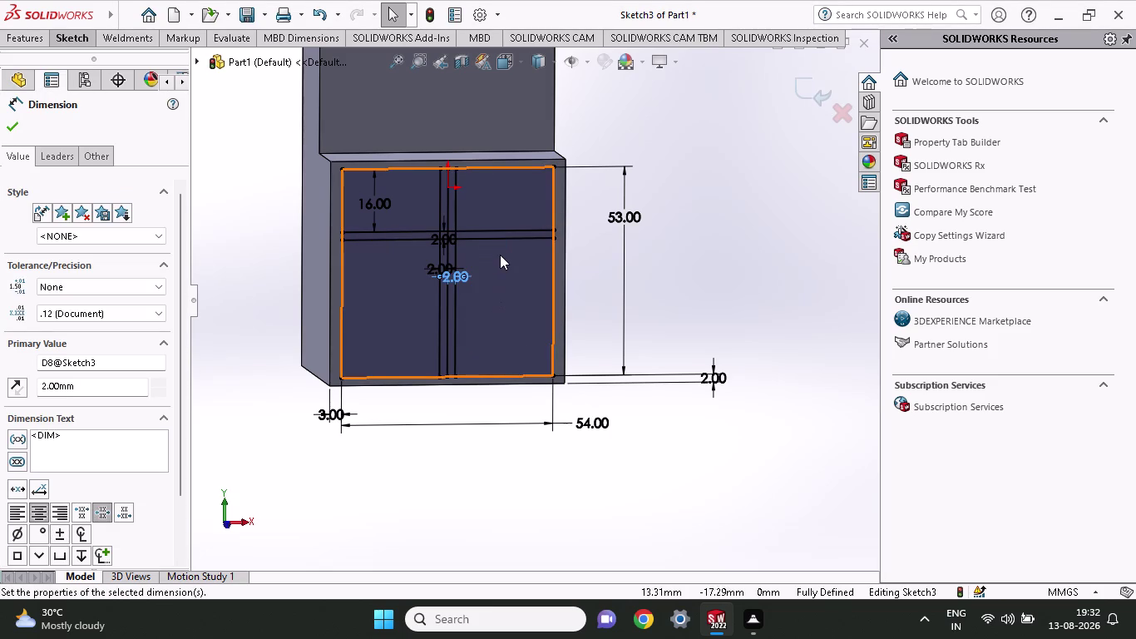
Begin another offset, picking the lower horizontal line.
scroll(down, 3)
scroll(down, 3)
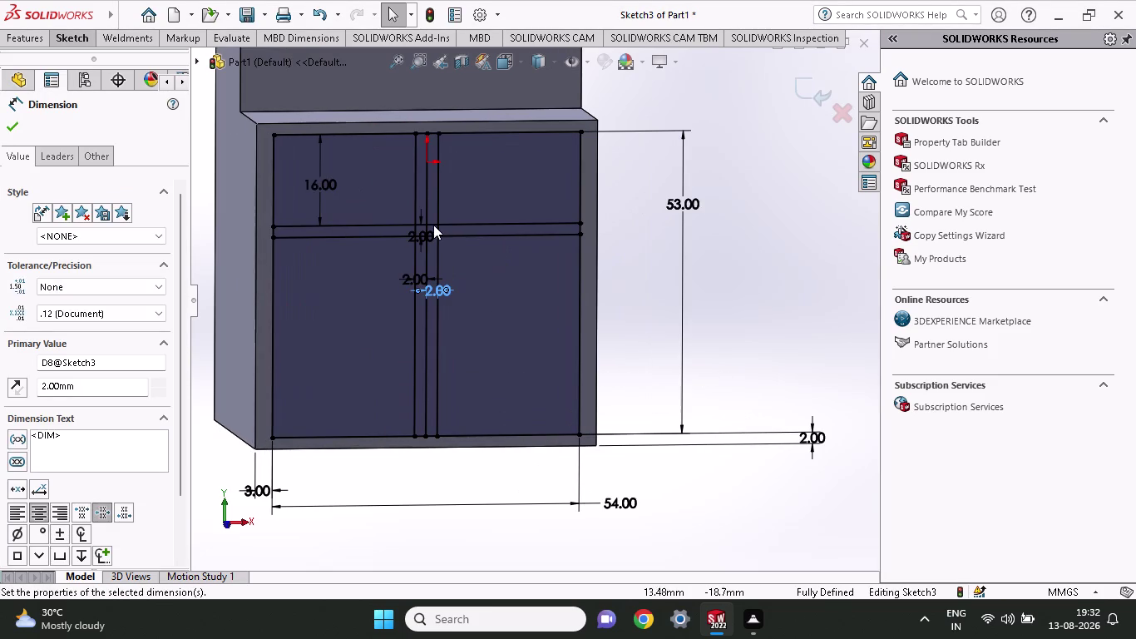
click(24, 41)
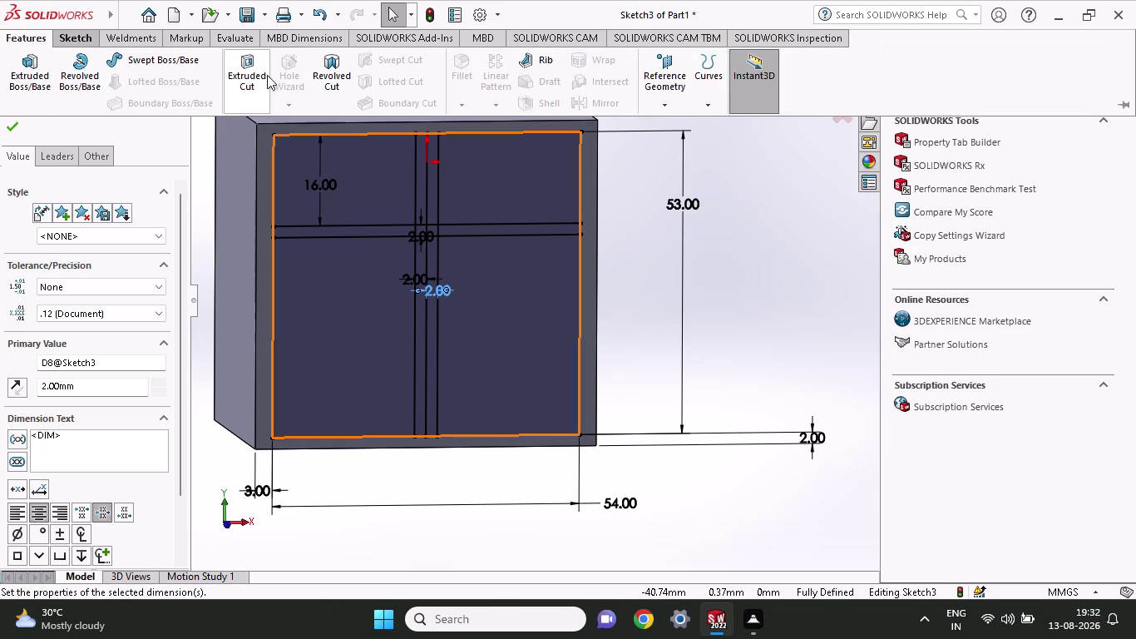
click(70, 37)
click(320, 67)
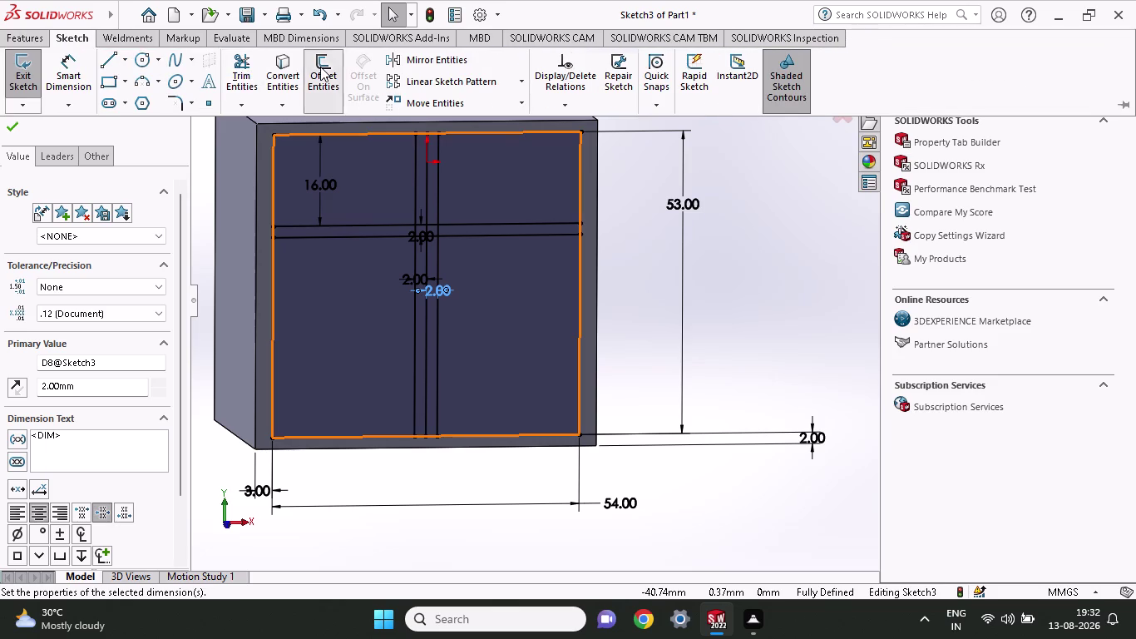
click(379, 237)
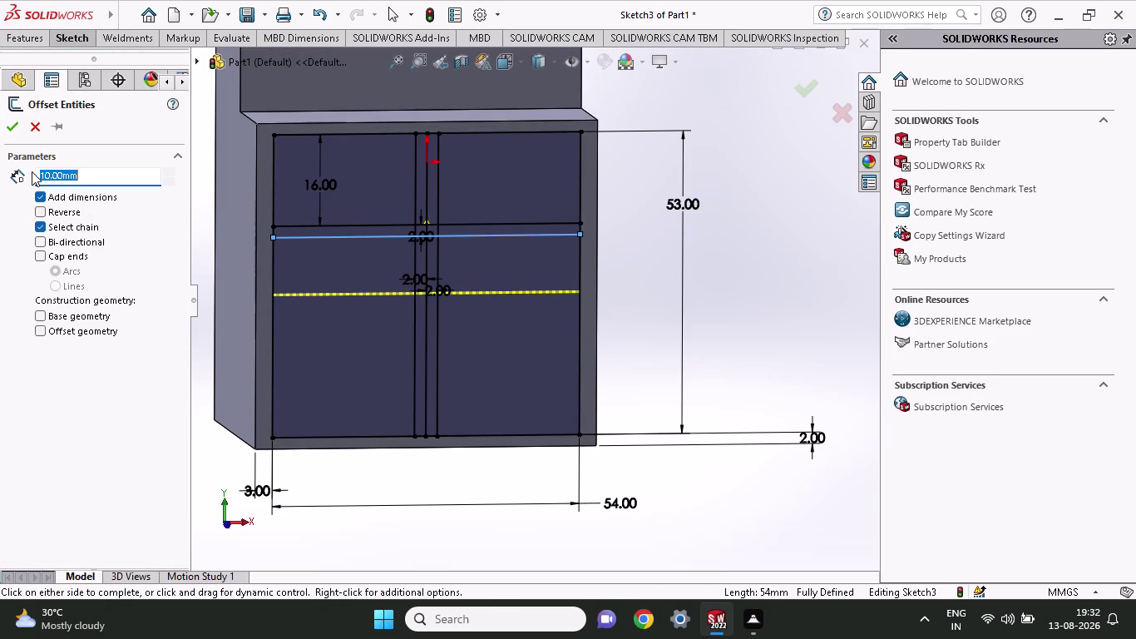
Offset the shelf line 16 mm downward.
text(16)
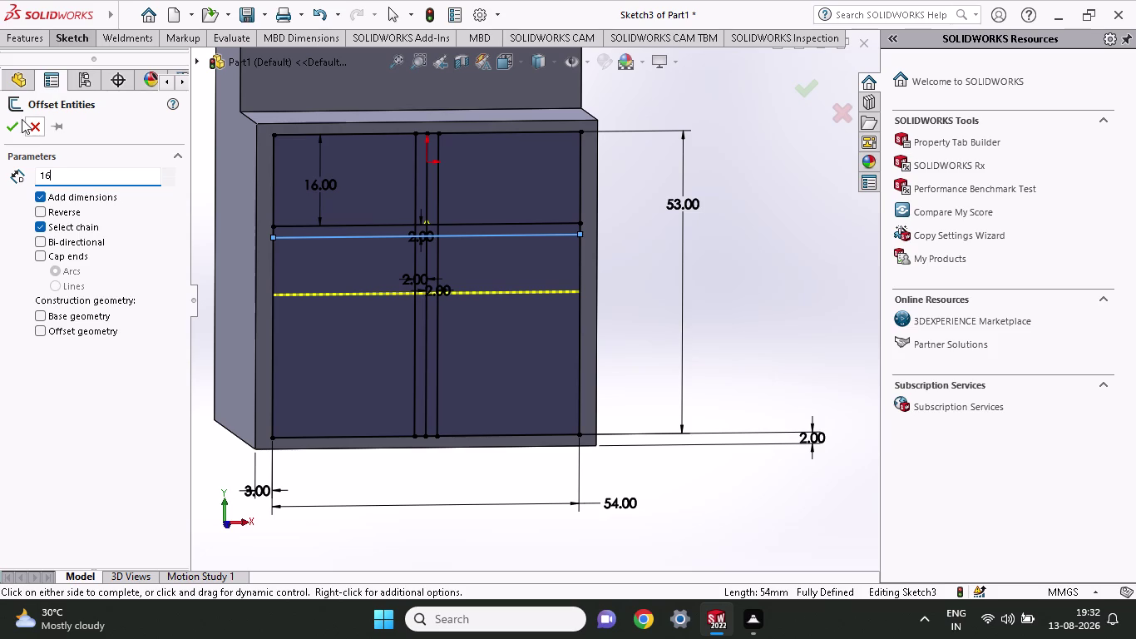
click(16, 124)
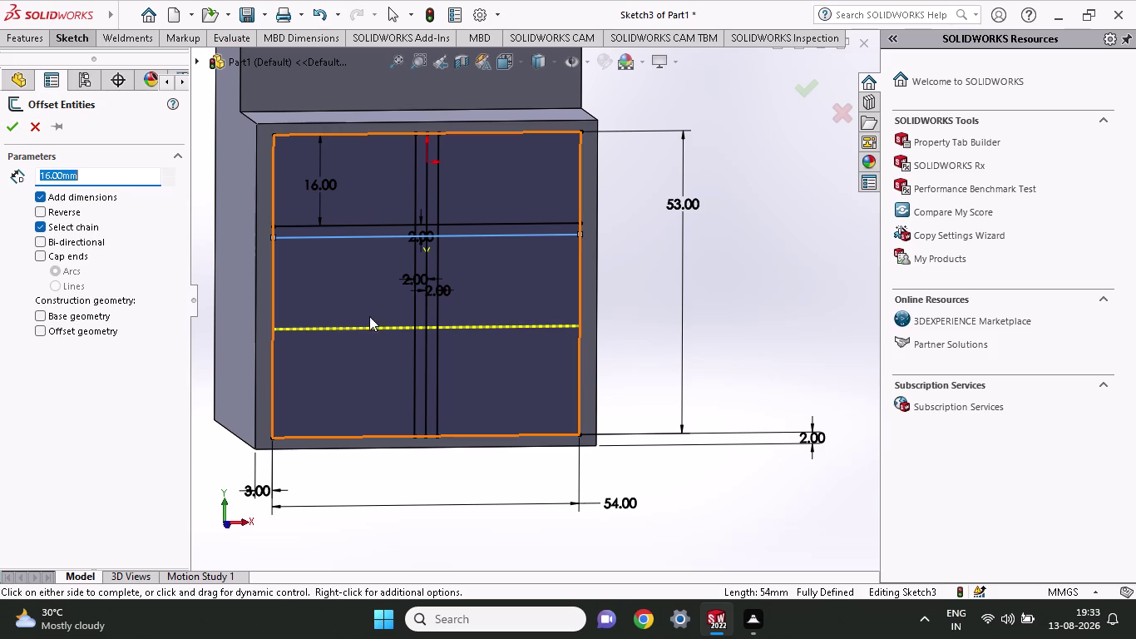
click(7, 125)
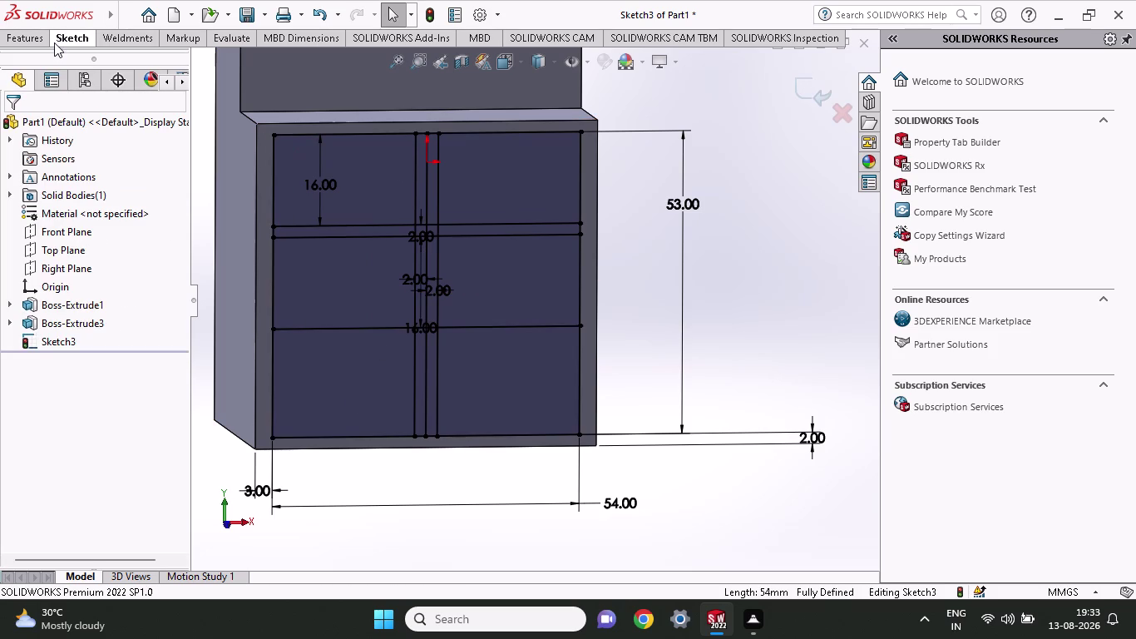
Offset the new 16 mm line a further 2 mm down.
click(54, 42)
click(332, 74)
click(347, 327)
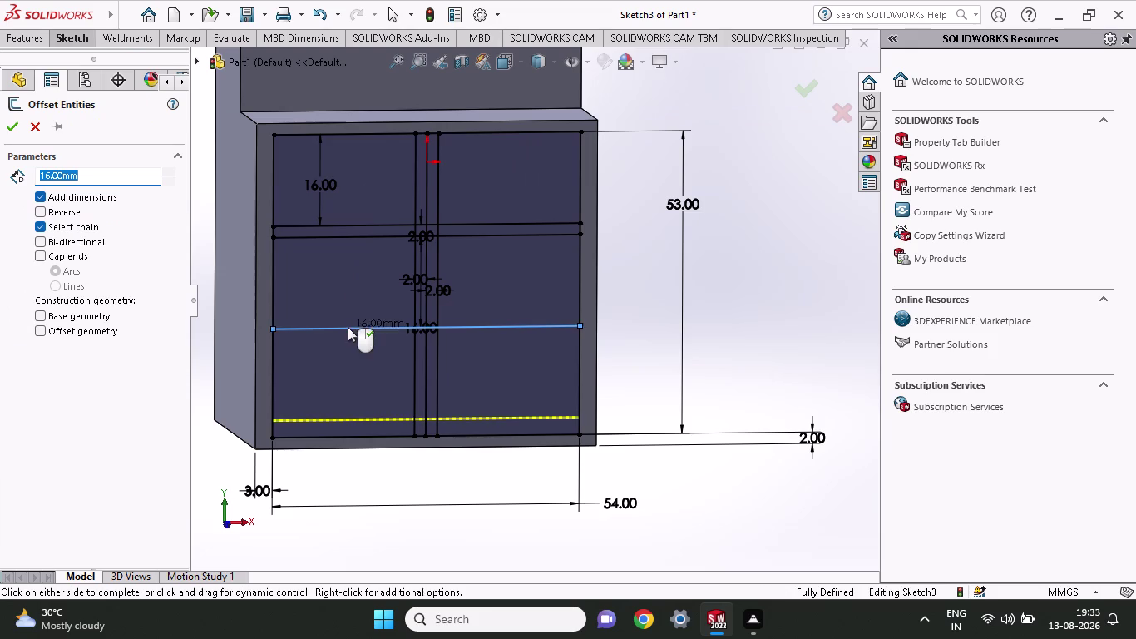
drag(98, 174, 0, 174)
key(2)
key(Return)
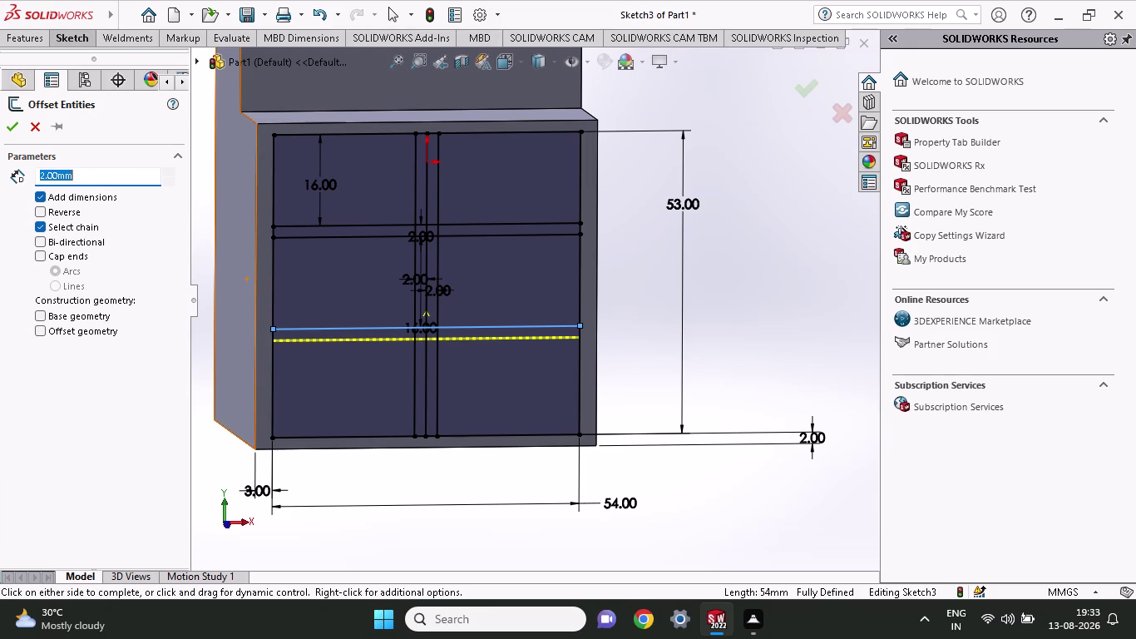
click(8, 127)
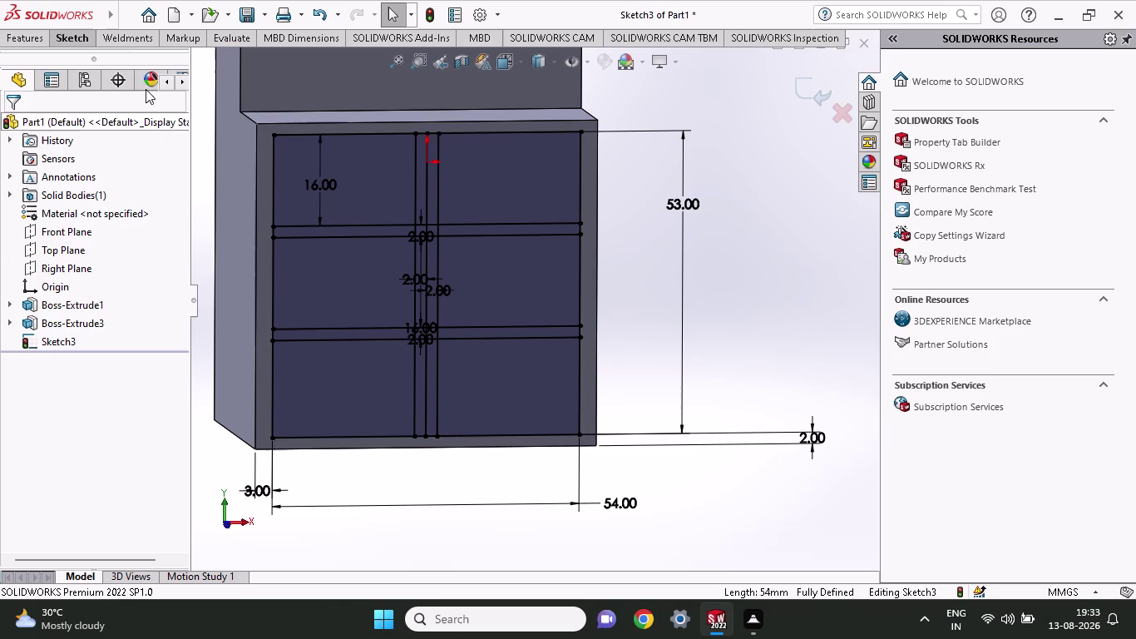
Offset the 2 mm line another 16 mm downward.
click(85, 42)
click(332, 63)
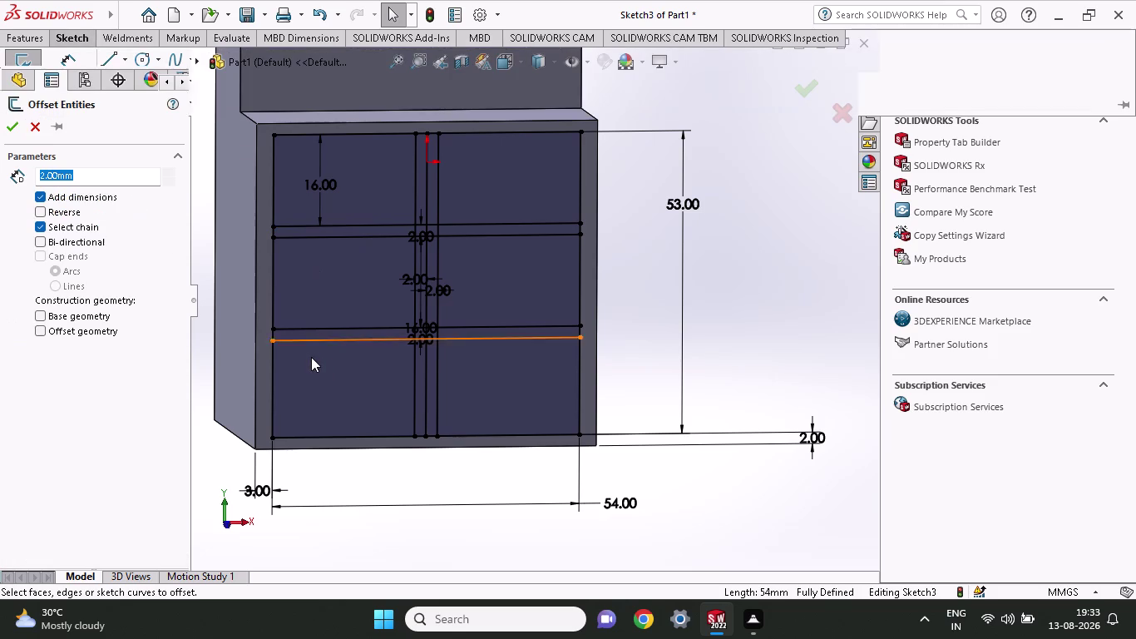
click(313, 342)
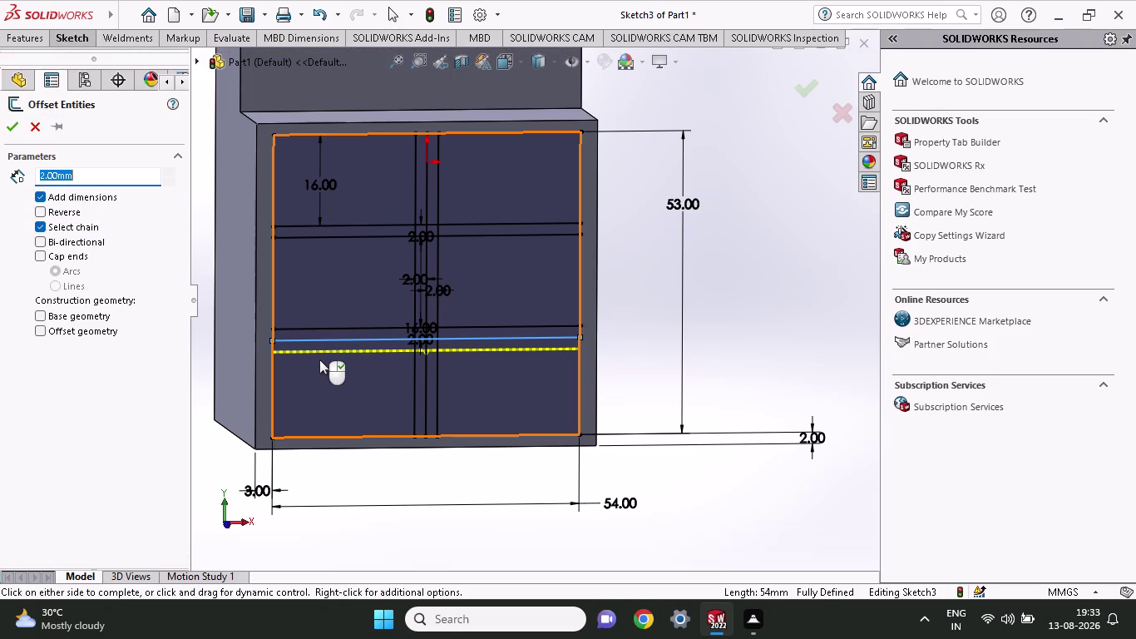
drag(107, 169, 9, 197)
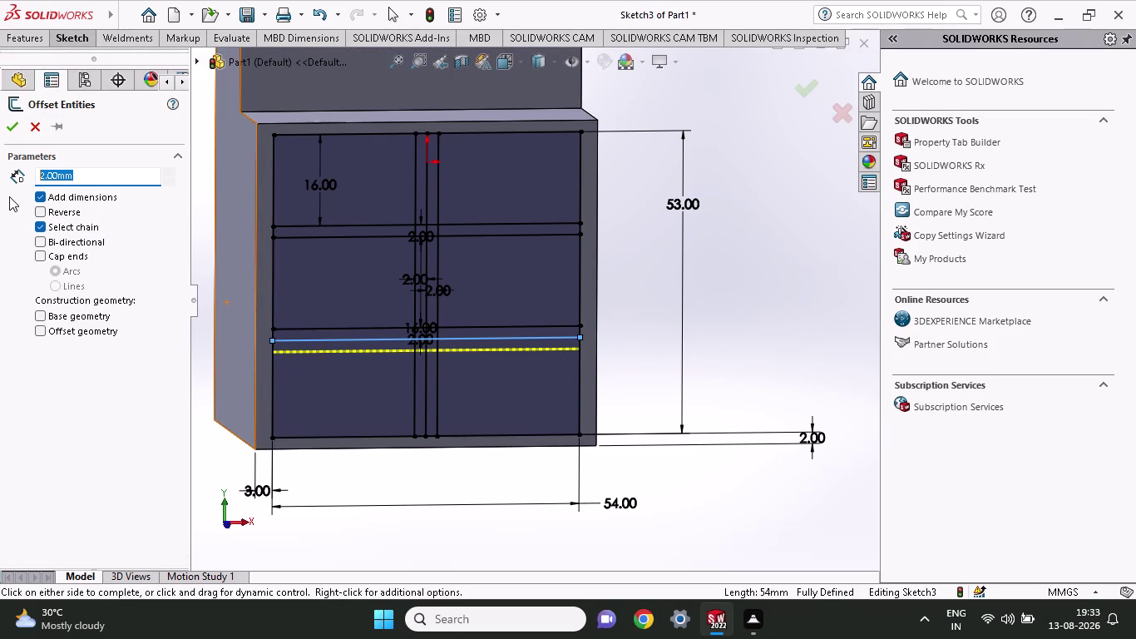
text(16)
key(Return)
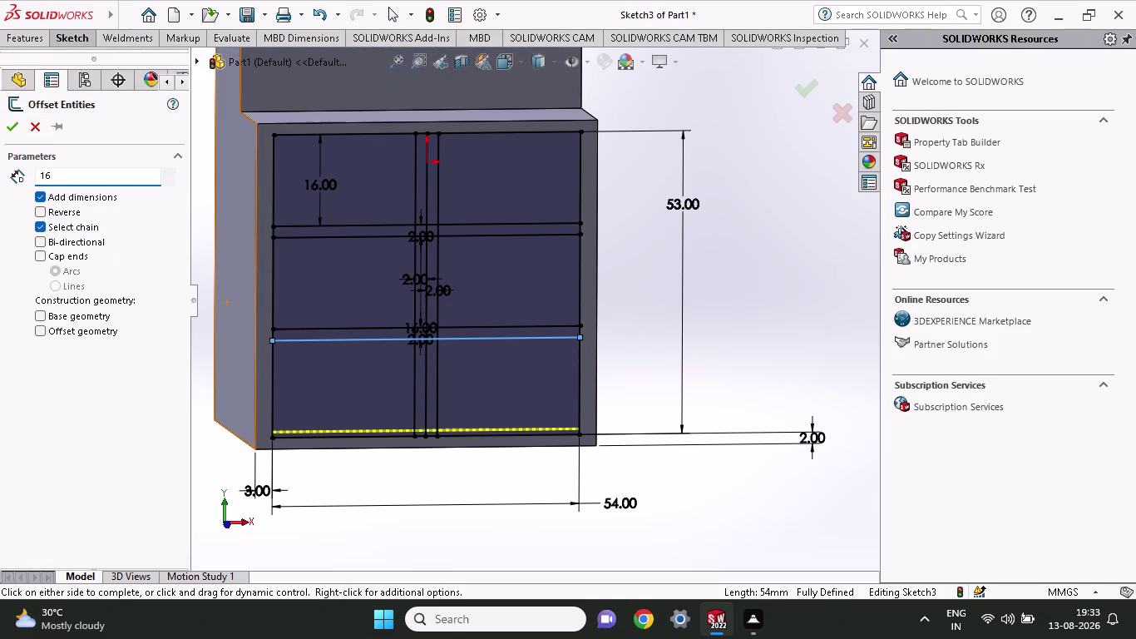
click(14, 132)
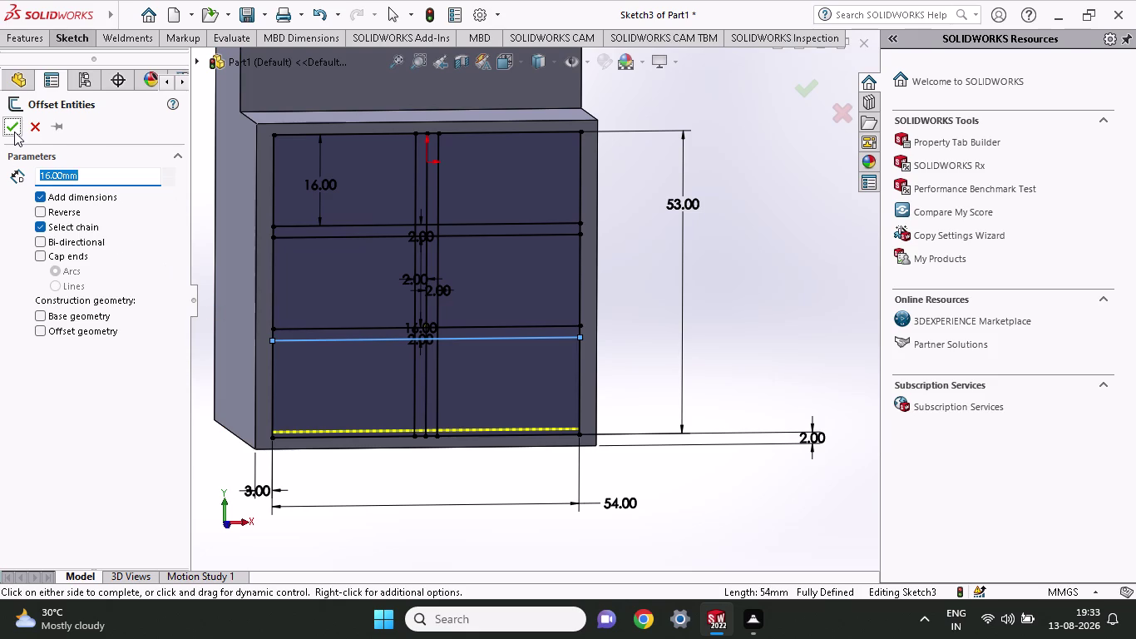
scroll(down, 3)
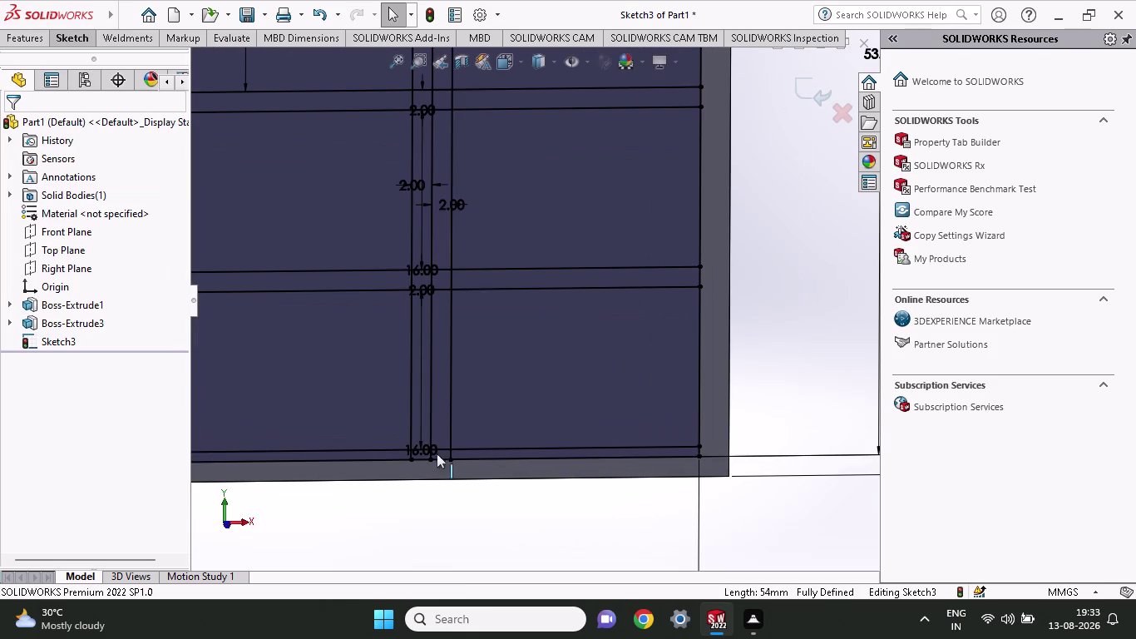
Zoom in and select the bottom line to inspect its properties.
scroll(down, 3)
scroll(up, 3)
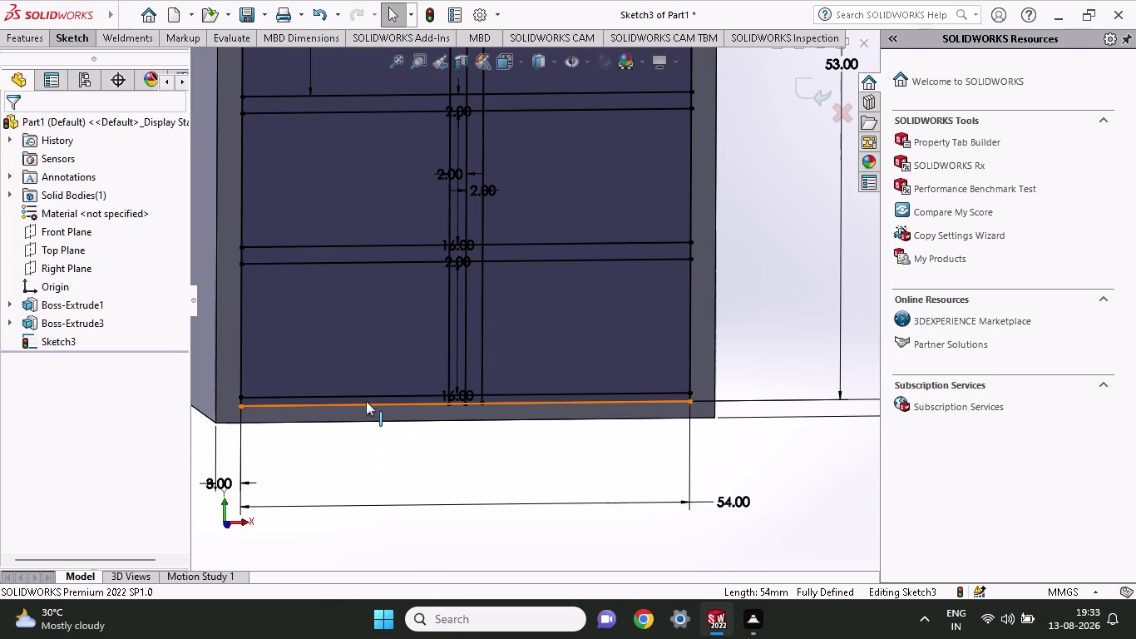
scroll(up, 3)
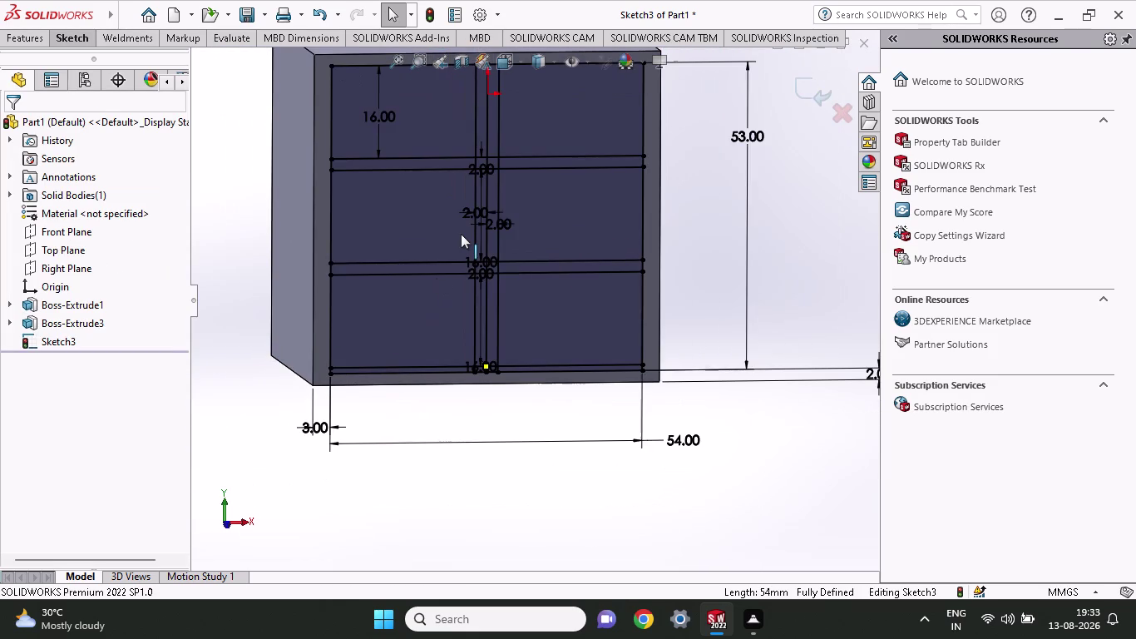
scroll(up, 3)
scroll(down, 3)
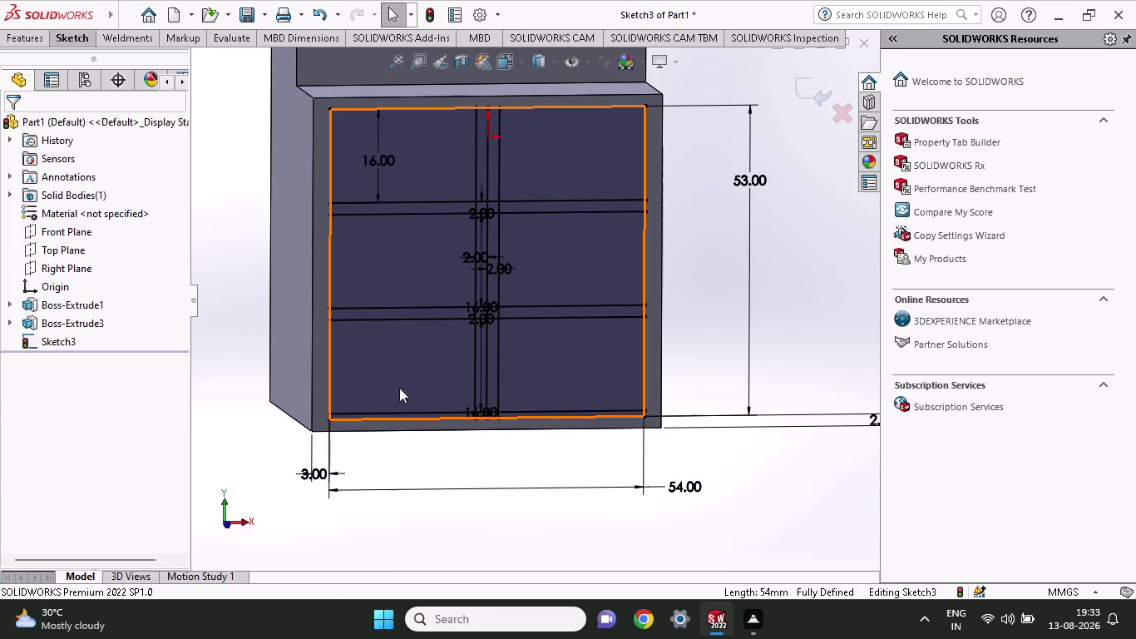
scroll(down, 3)
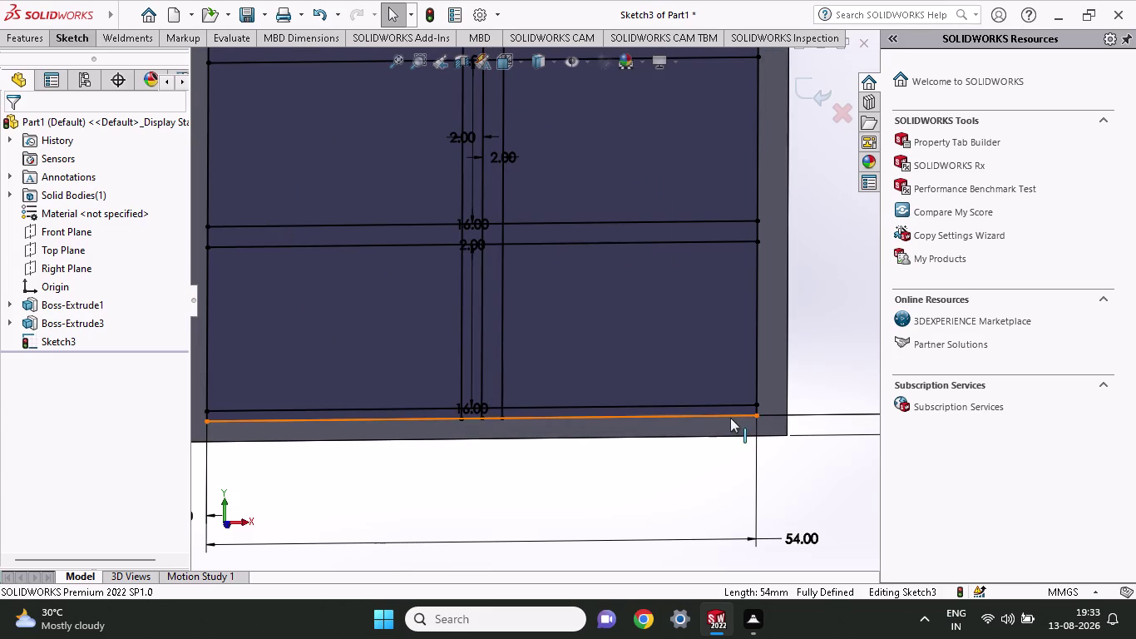
click(669, 403)
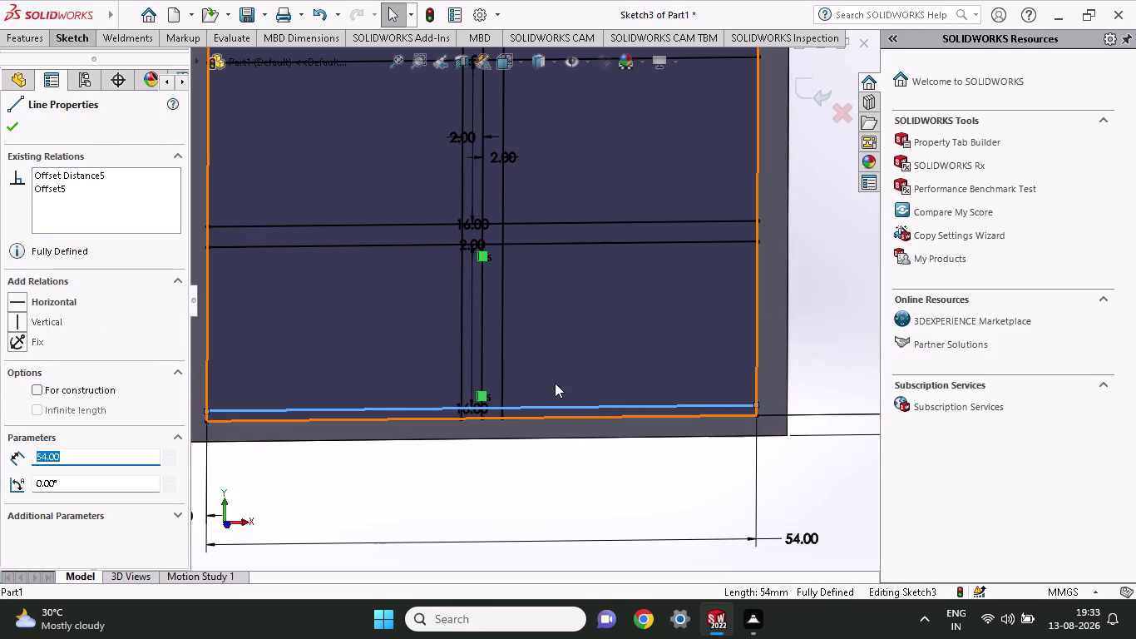
click(8, 127)
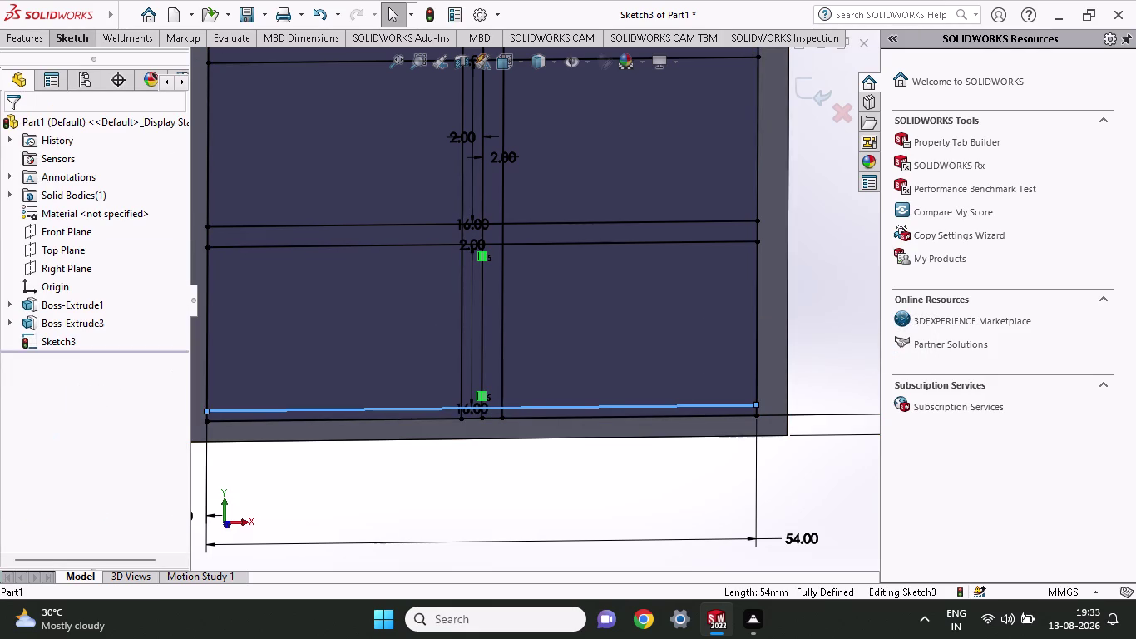
Start offsetting the bottom line, flip the direction, then cancel without adding a line.
click(75, 36)
click(336, 73)
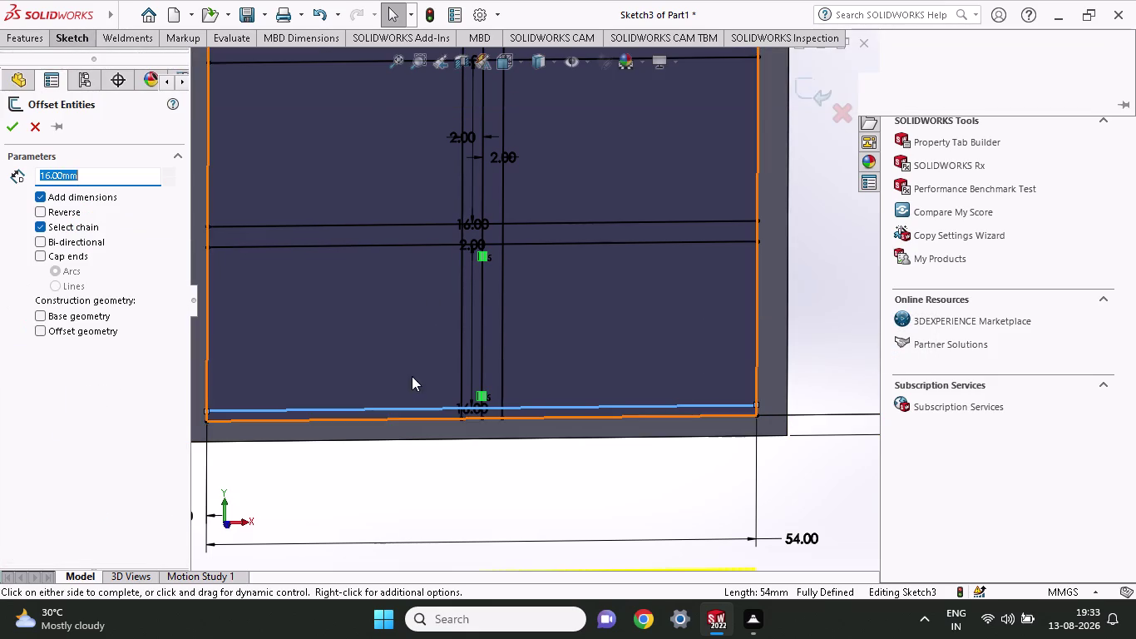
click(397, 407)
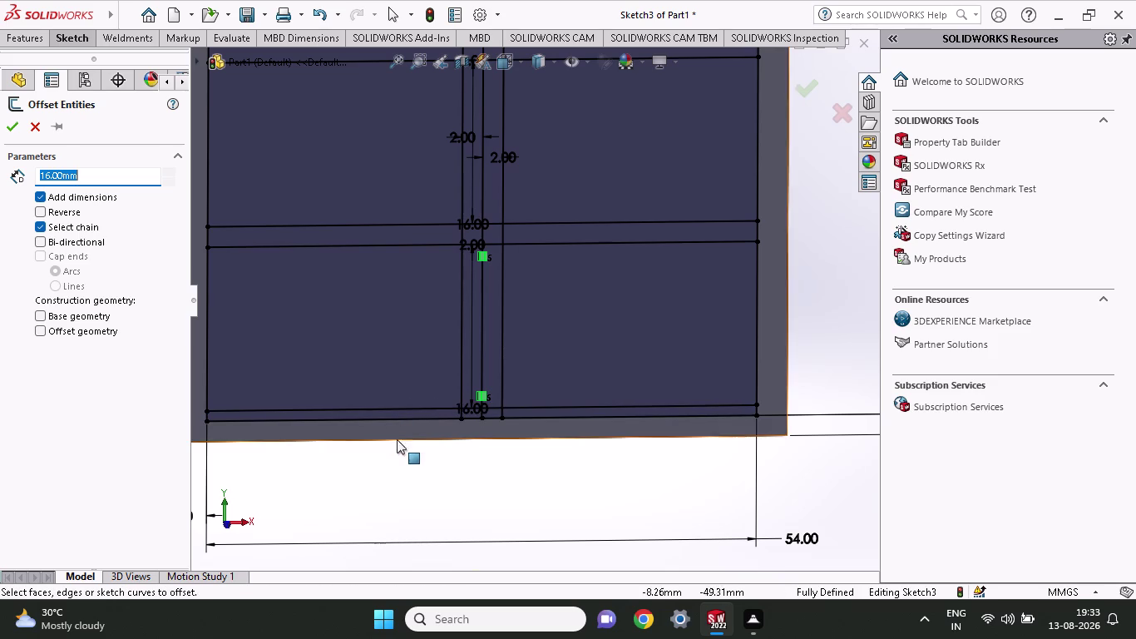
click(38, 212)
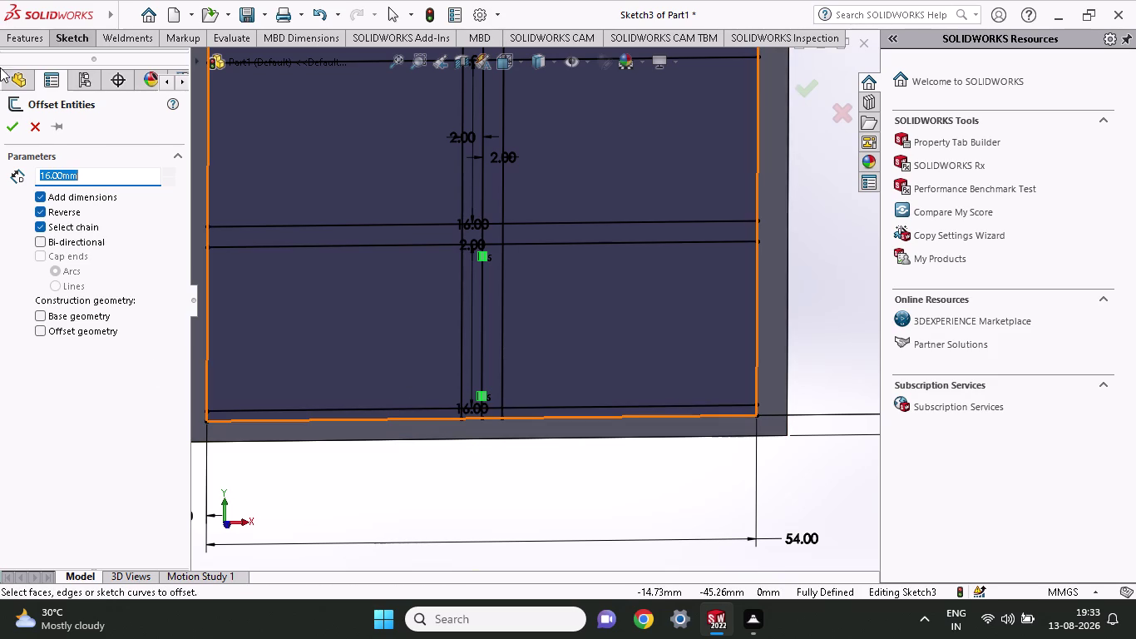
click(33, 124)
Box-select the four outer rectangle lines to view their properties.
scroll(up, 3)
scroll(up, 3)
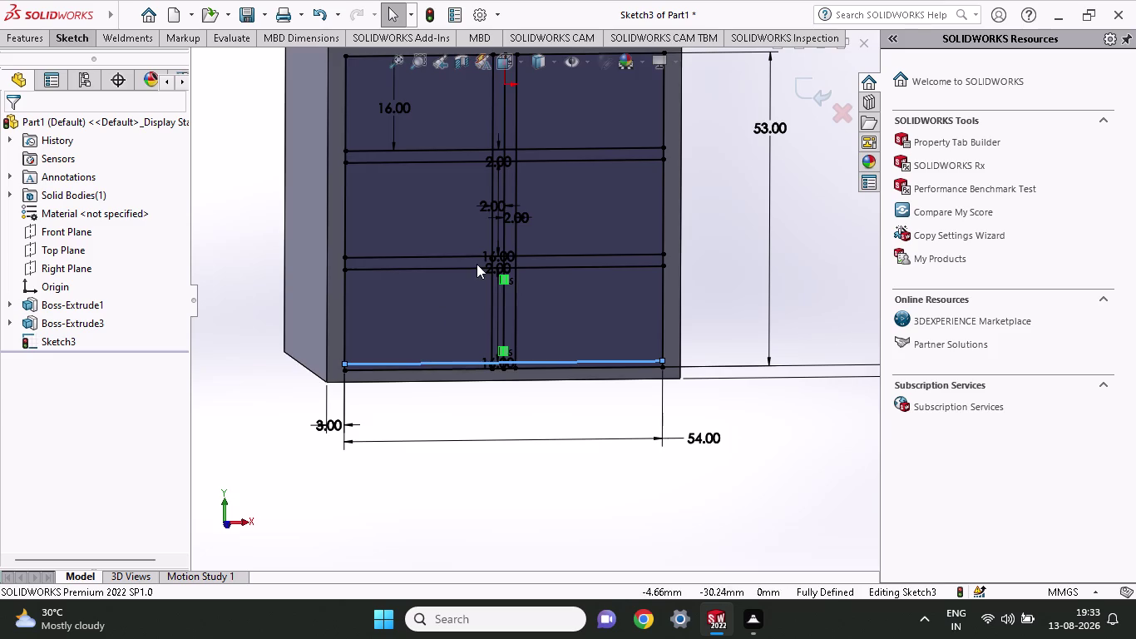
scroll(up, 3)
scroll(down, 3)
scroll(down, 3)
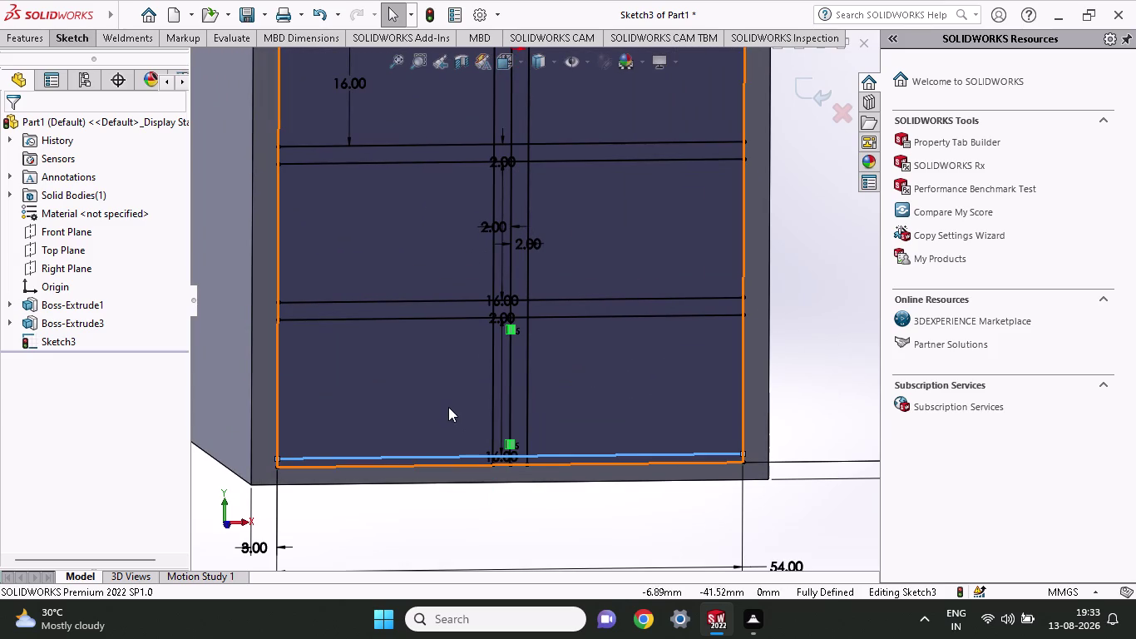
click(446, 404)
scroll(up, 3)
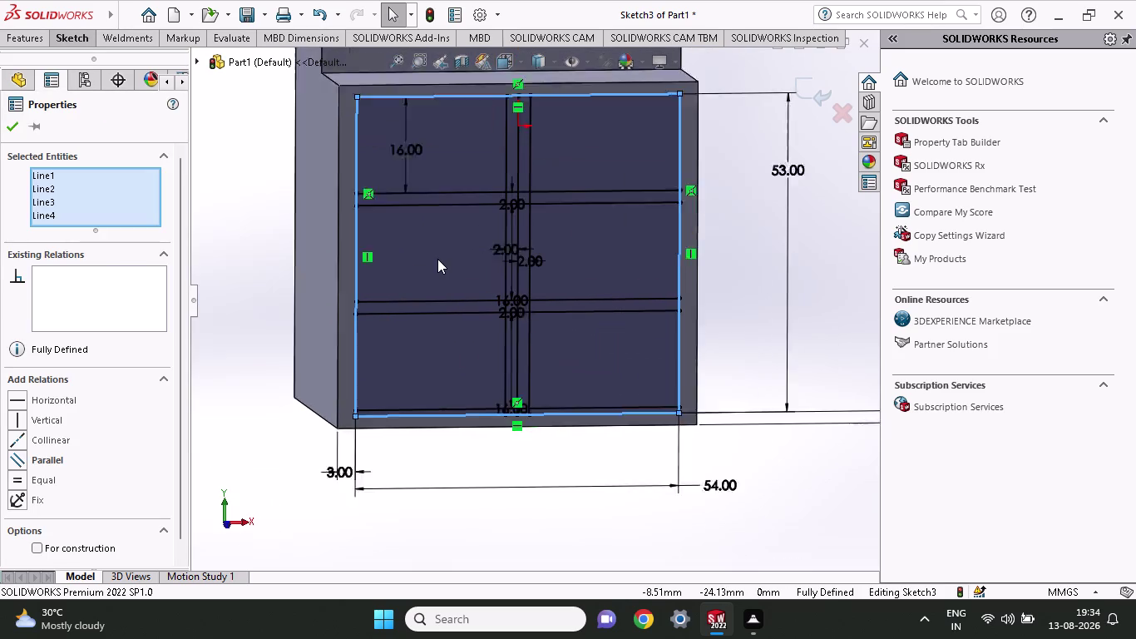
scroll(down, 3)
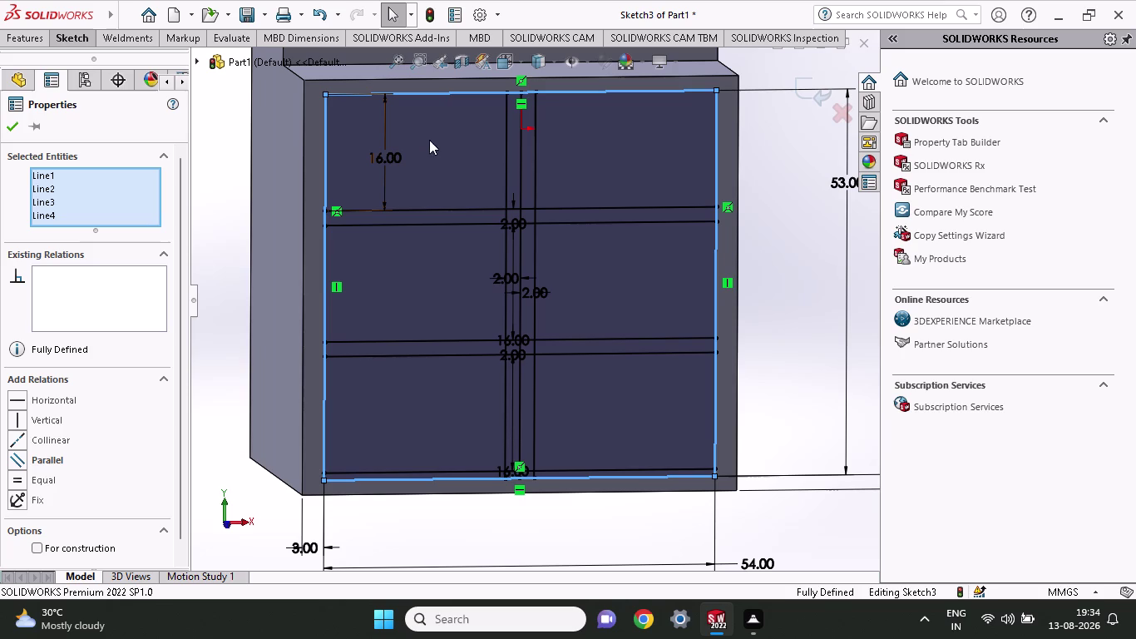
click(83, 41)
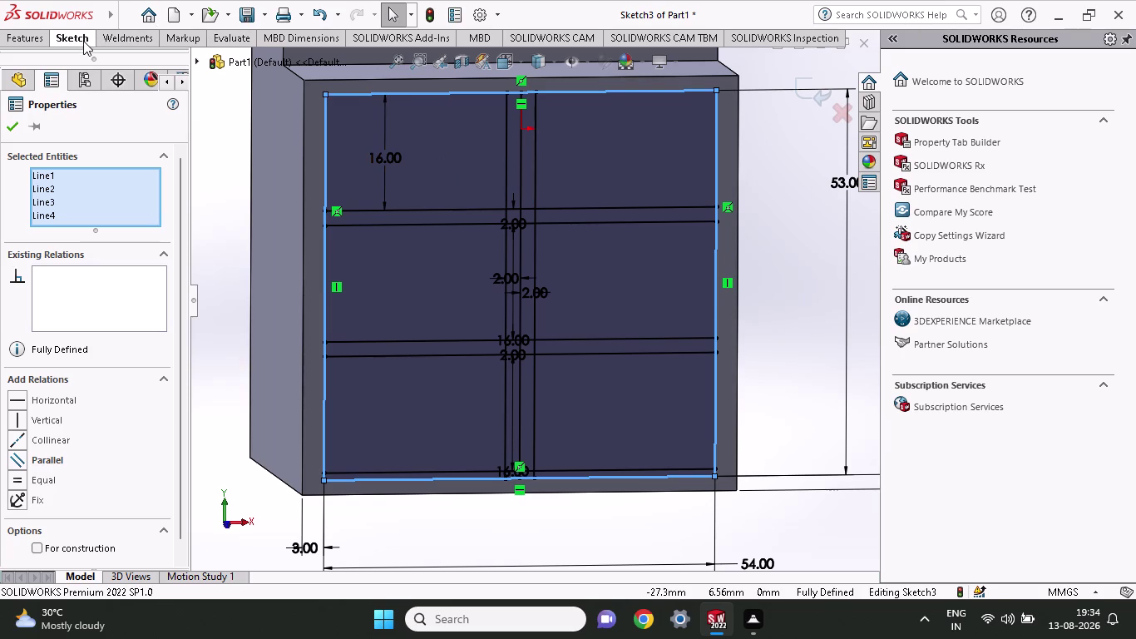
click(240, 74)
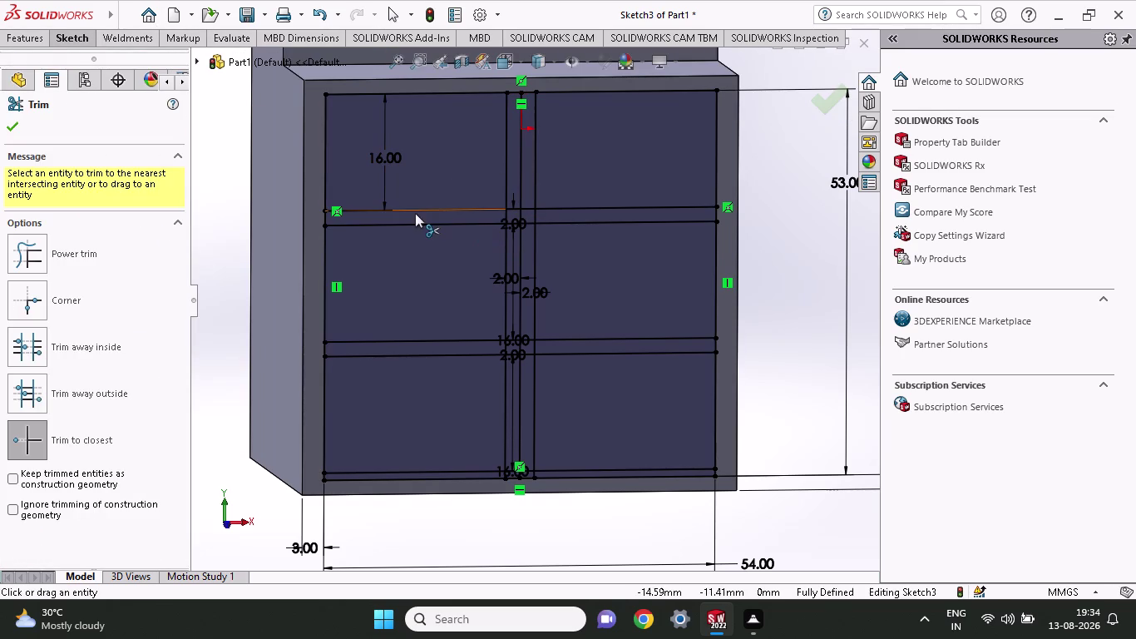
With Trim to closest, remove excess top shelf and divider segments at the crossings.
click(517, 192)
click(517, 206)
click(525, 208)
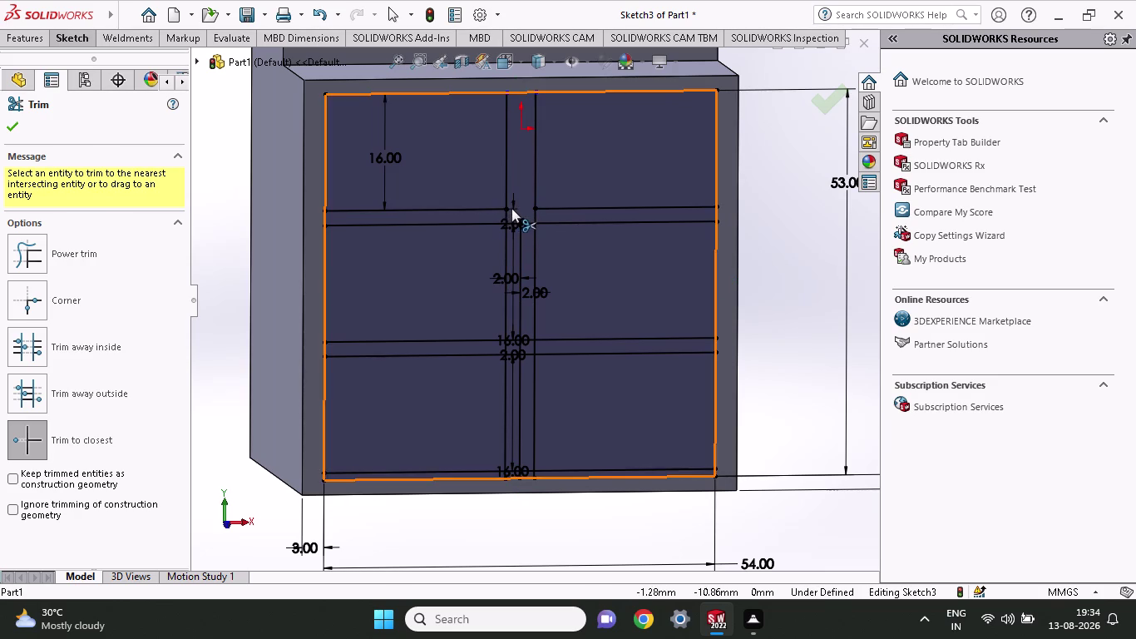
click(511, 208)
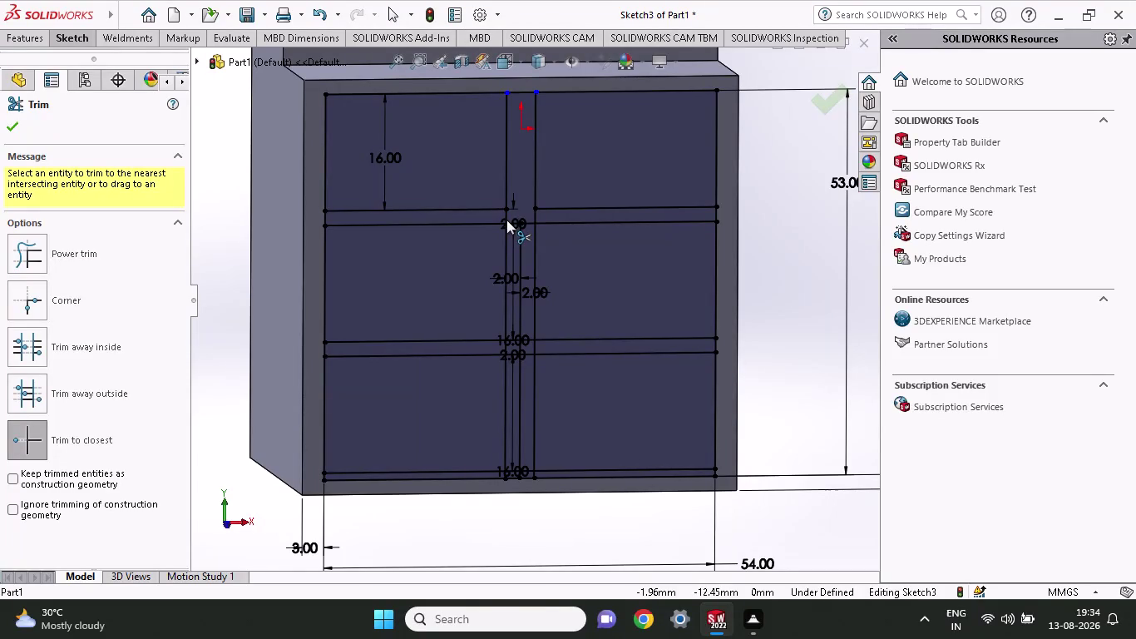
scroll(down, 3)
click(496, 223)
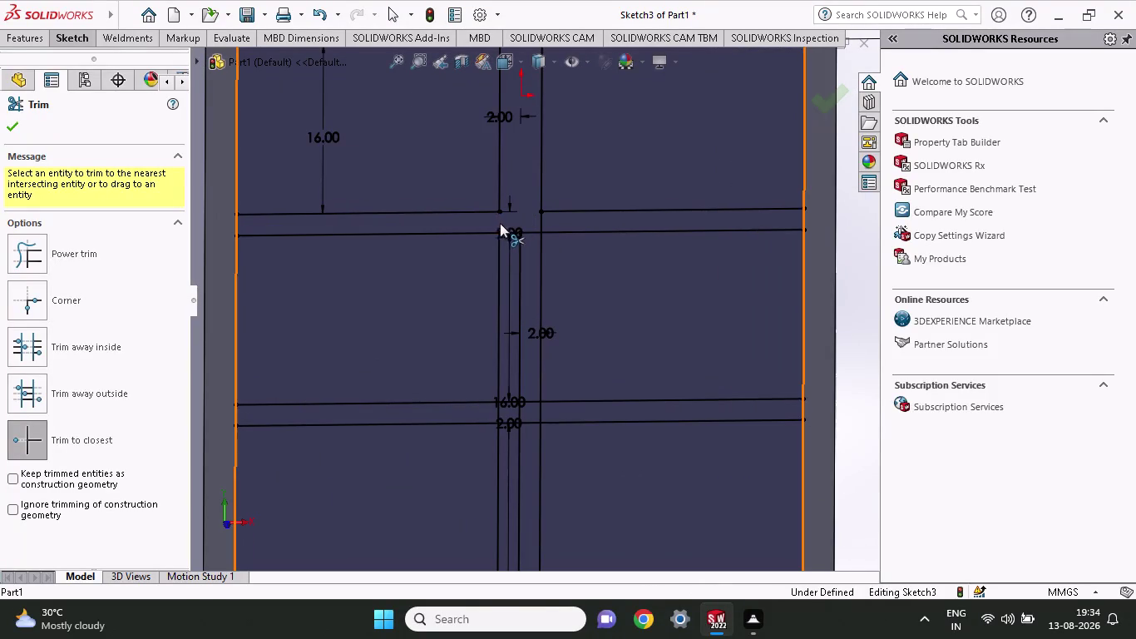
click(538, 221)
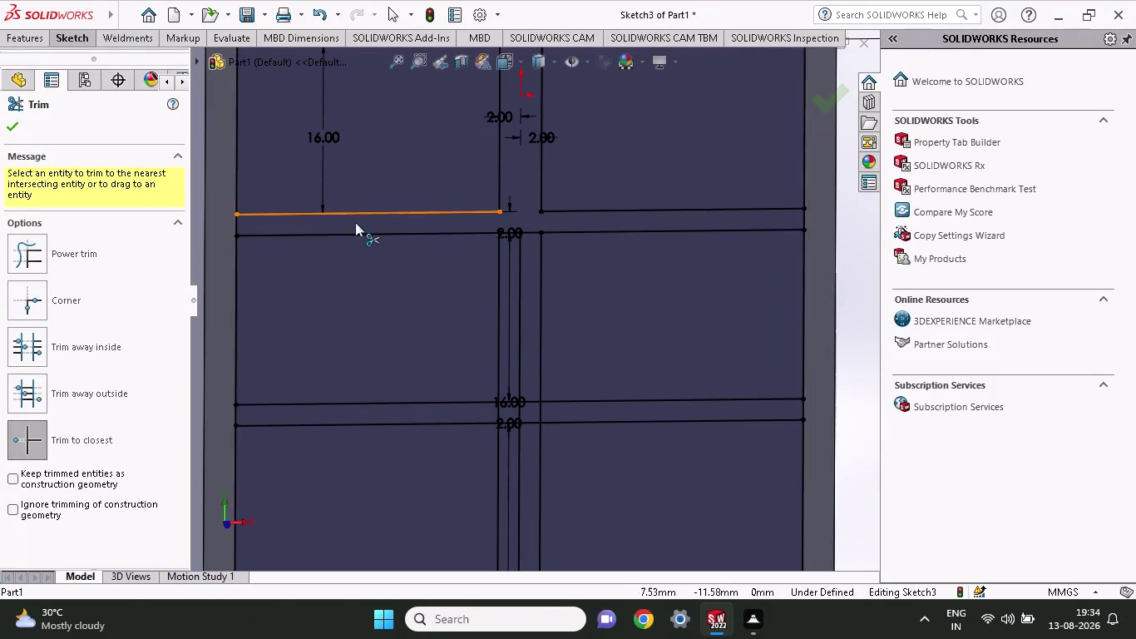
click(509, 333)
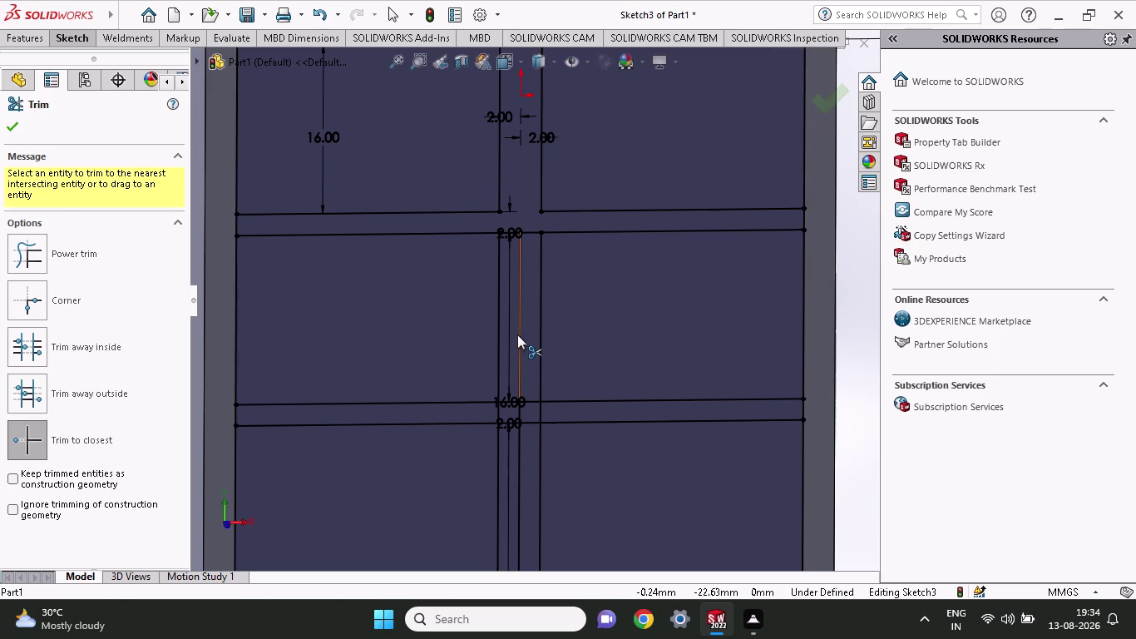
click(517, 334)
Trim the vertical pieces in the central strip and at the middle crossing.
scroll(up, 3)
click(520, 428)
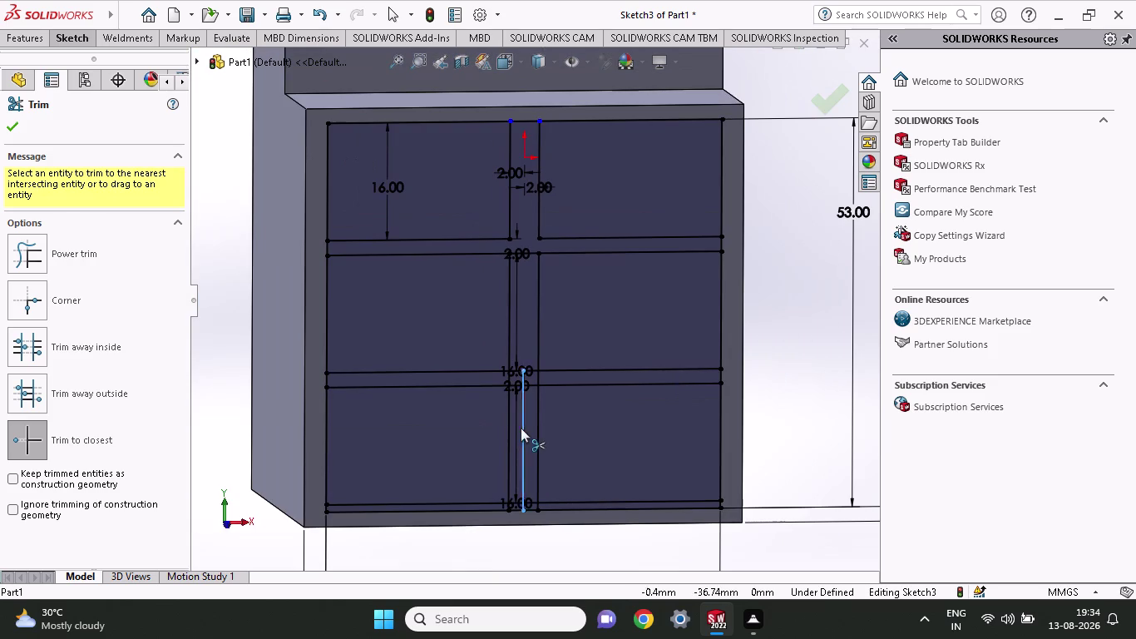
scroll(down, 3)
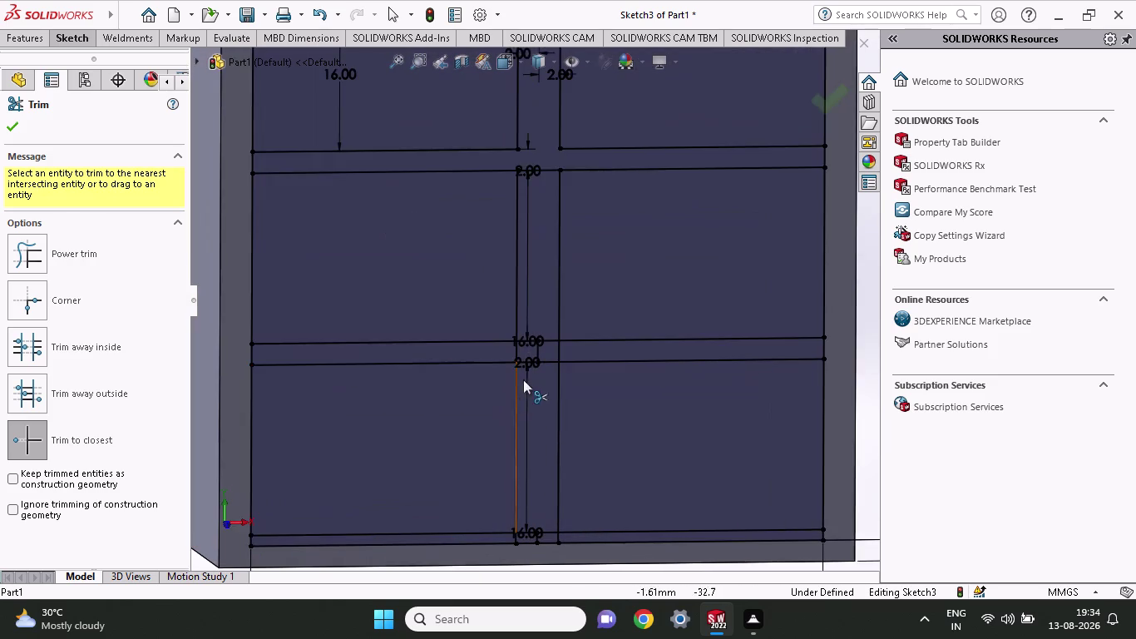
scroll(down, 3)
click(513, 333)
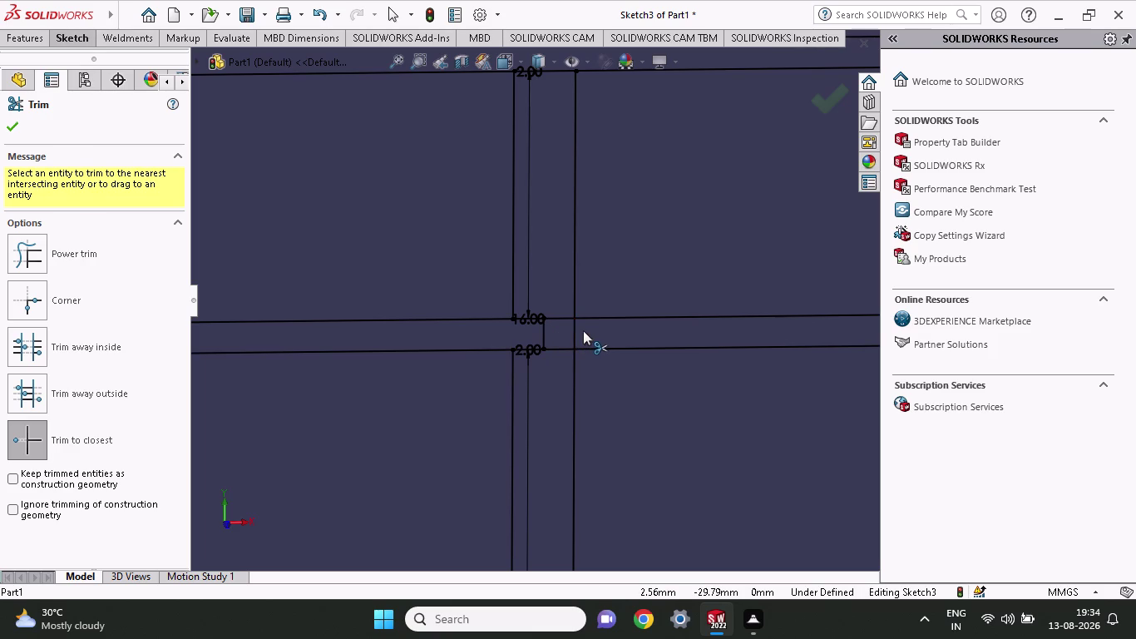
click(578, 330)
Trim the bottom horizontal pieces, including those under the 16.00 dimension.
scroll(up, 3)
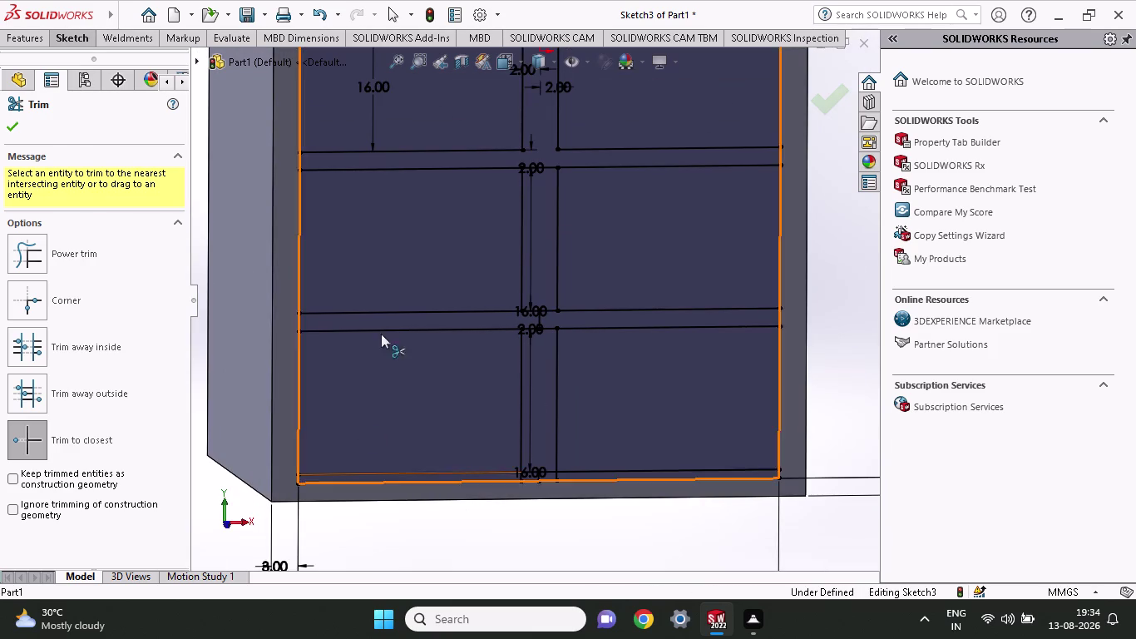
scroll(up, 3)
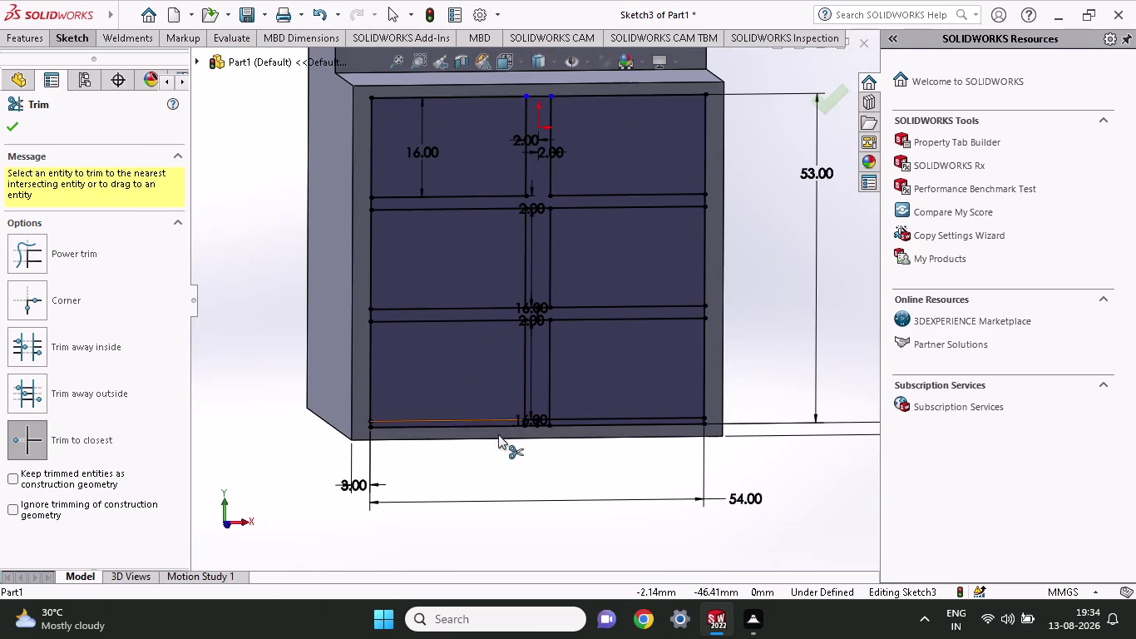
scroll(down, 3)
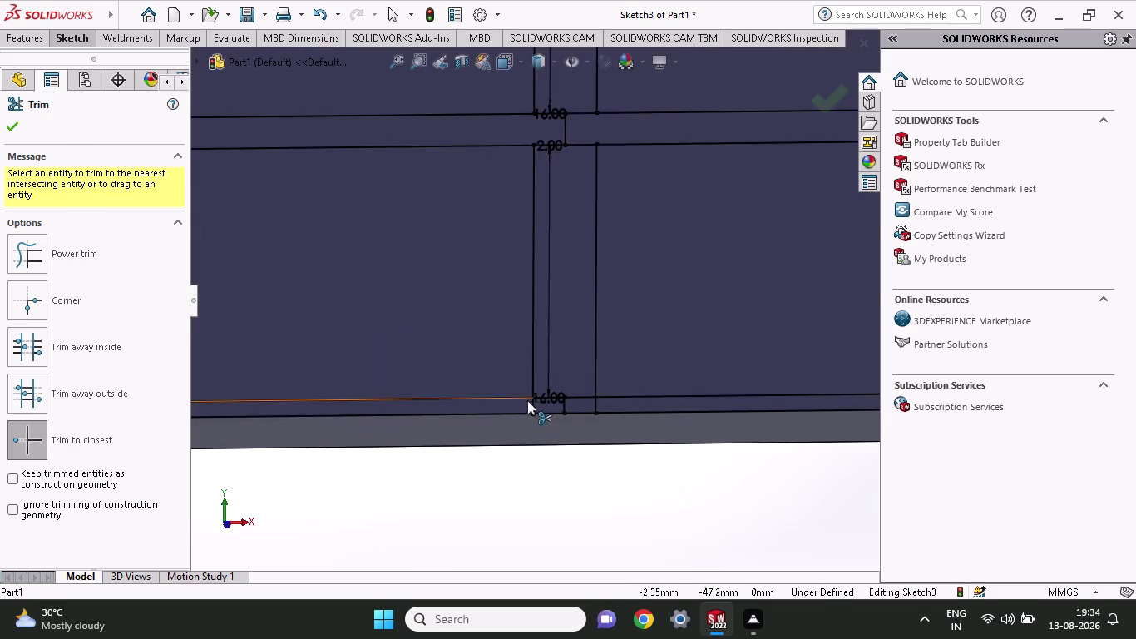
scroll(down, 3)
click(473, 442)
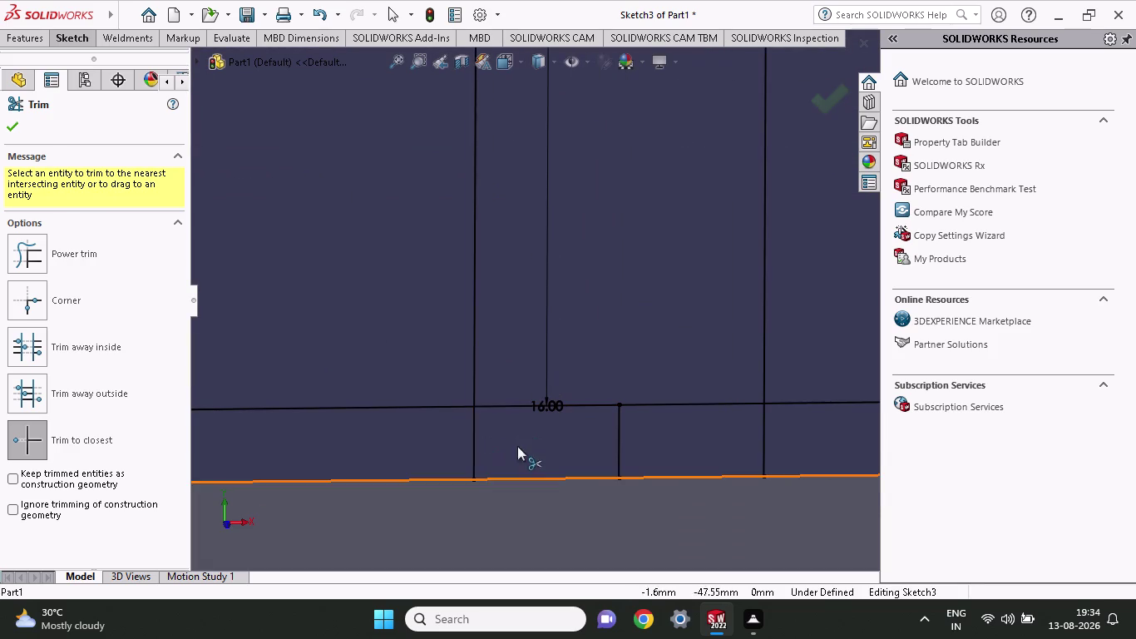
click(616, 437)
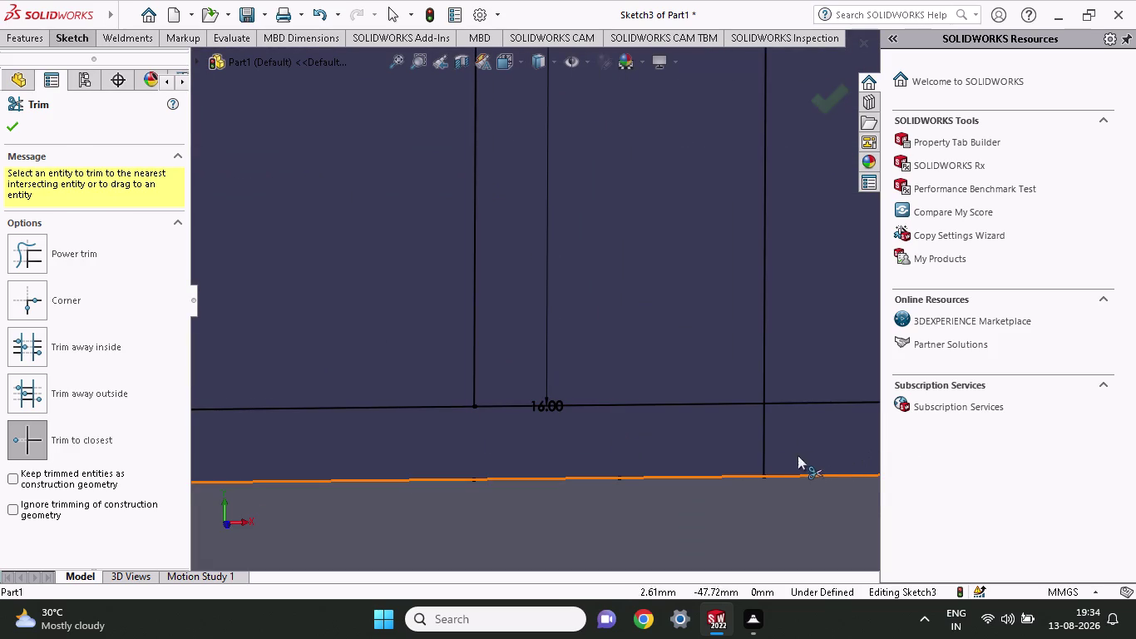
click(767, 430)
click(712, 399)
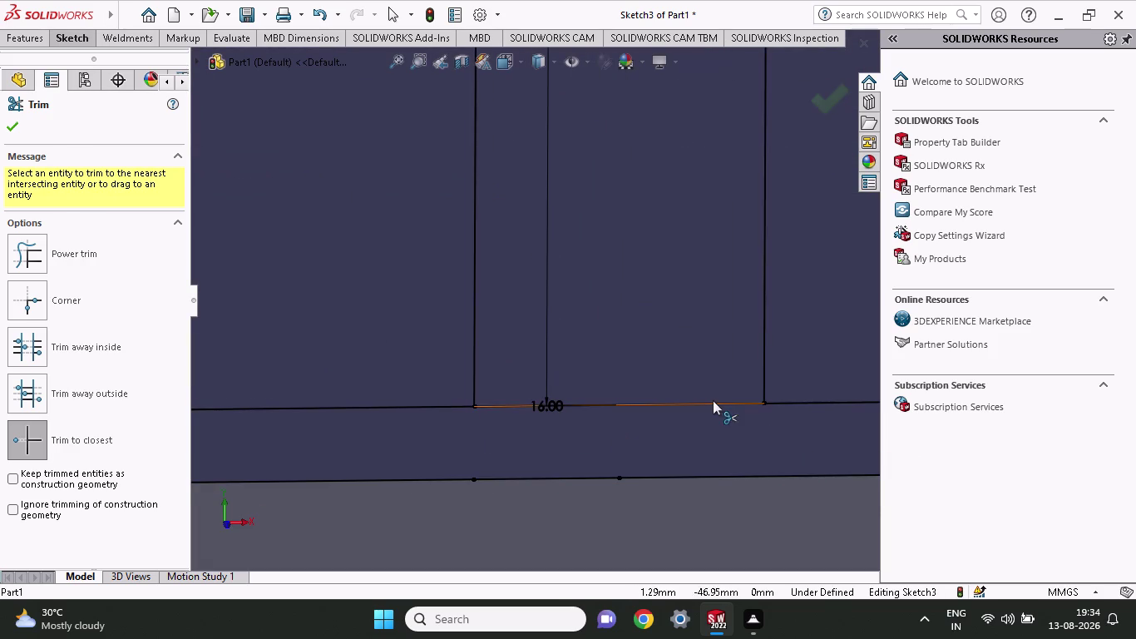
Trim the leftover stubs and horizontal pieces spanning the central gap.
scroll(up, 3)
scroll(up, 3)
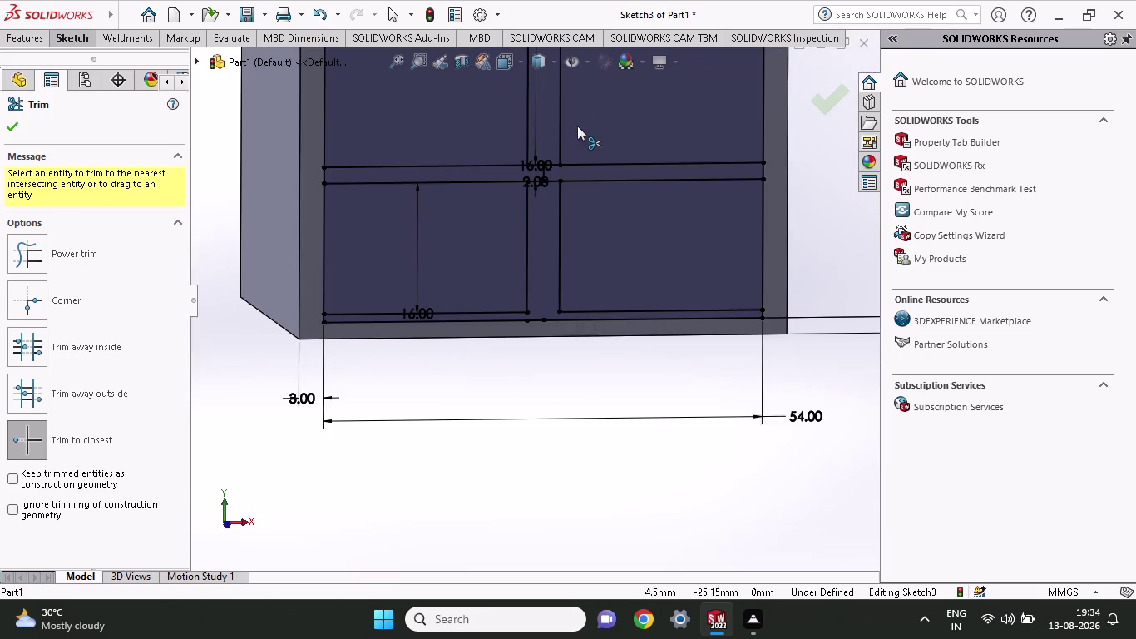
scroll(down, 3)
click(523, 255)
scroll(down, 3)
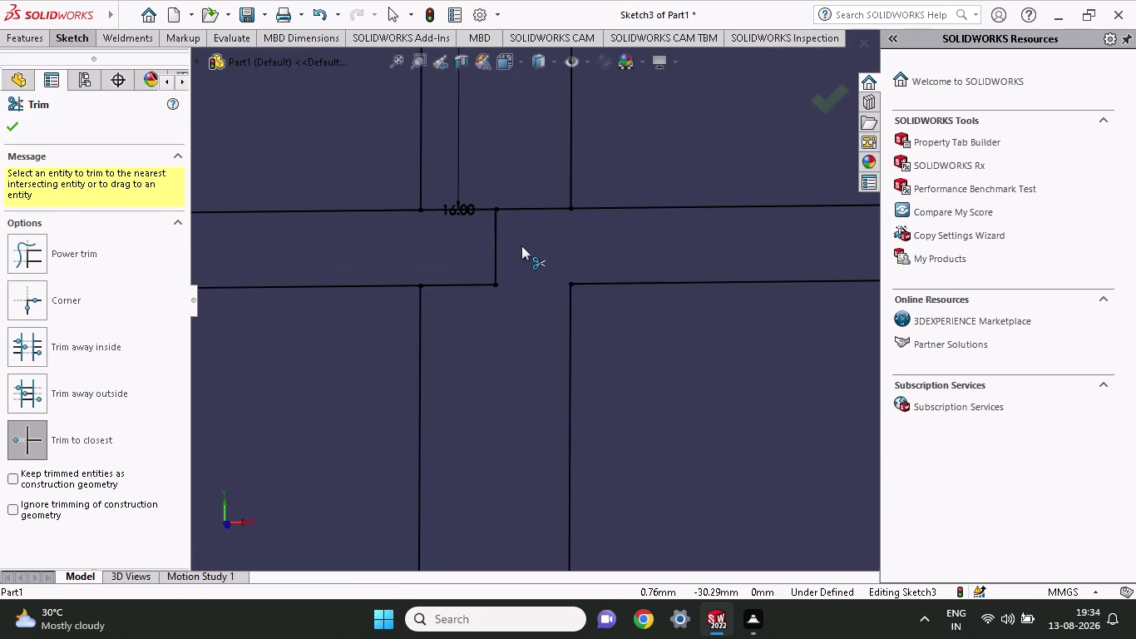
click(473, 279)
click(472, 281)
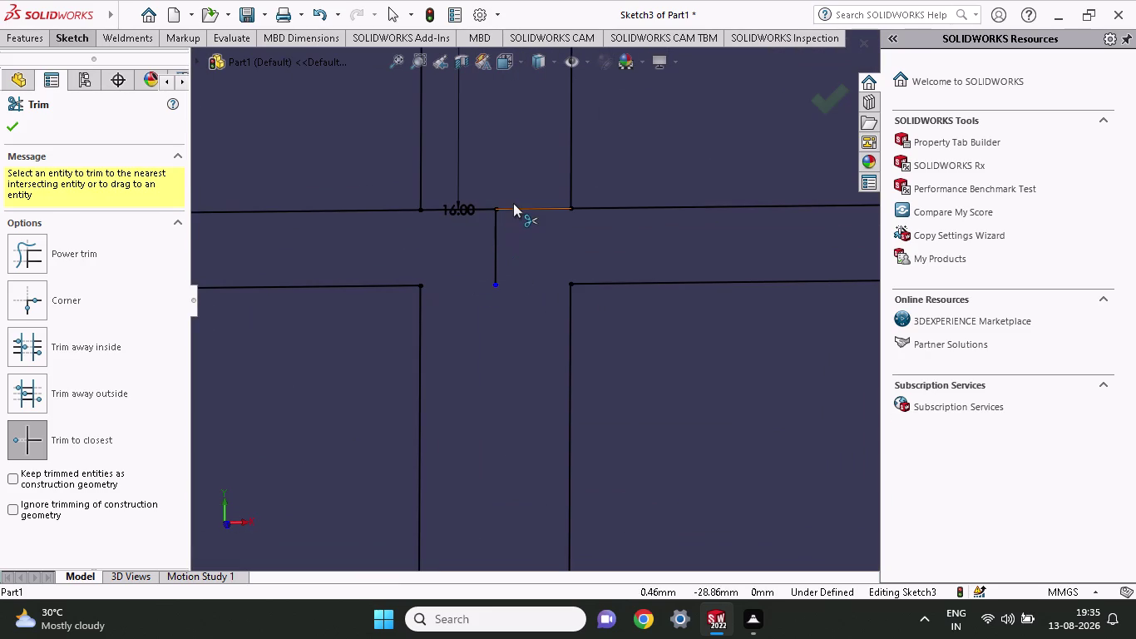
click(513, 203)
click(515, 206)
click(498, 221)
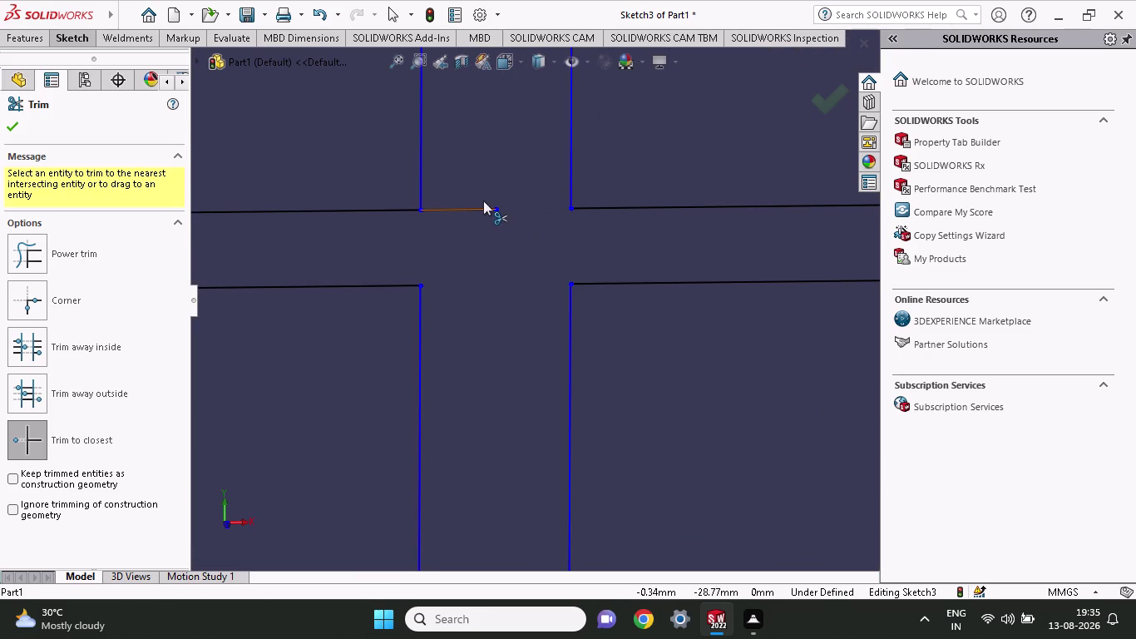
click(486, 206)
scroll(up, 3)
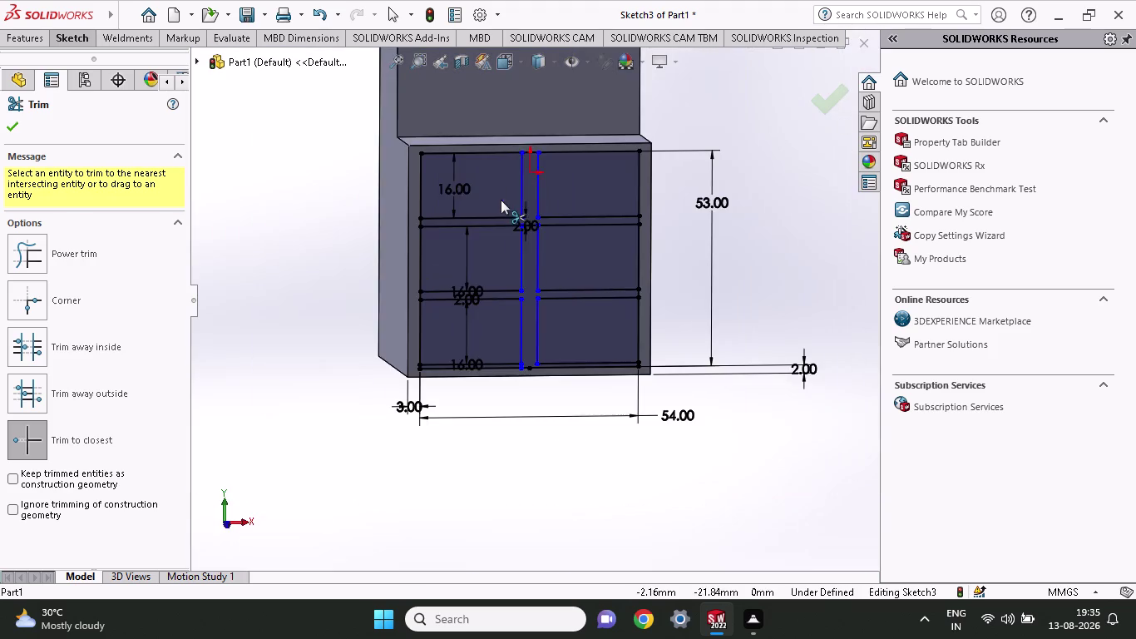
Trim the grid's bottom edge line, accepting deletion of its dimensions.
scroll(down, 3)
scroll(down, 3)
scroll(up, 3)
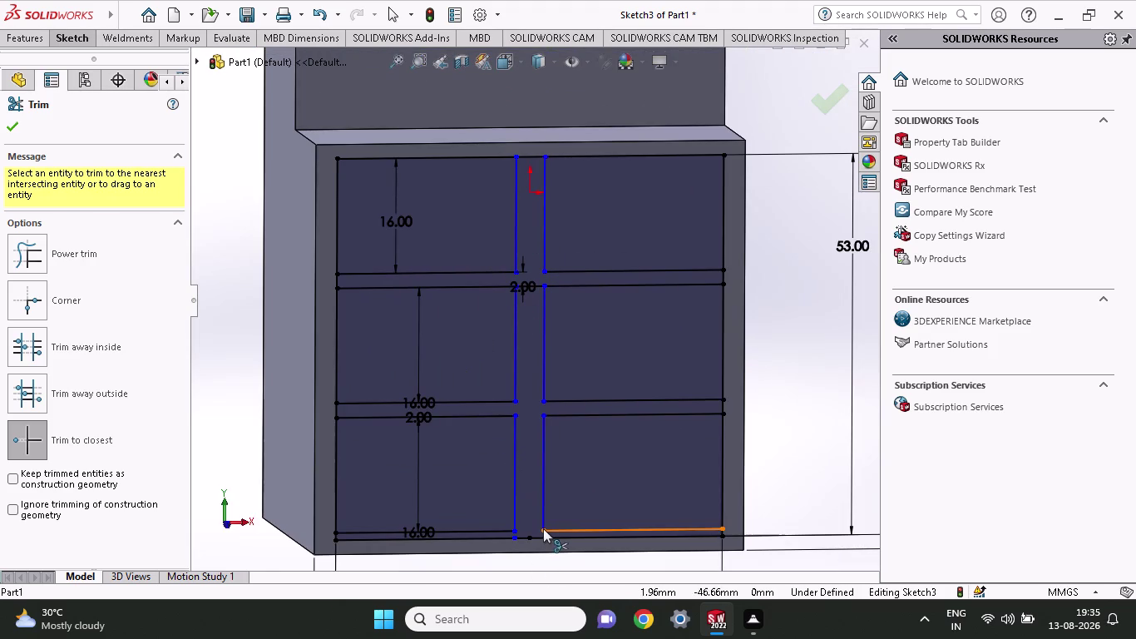
scroll(up, 3)
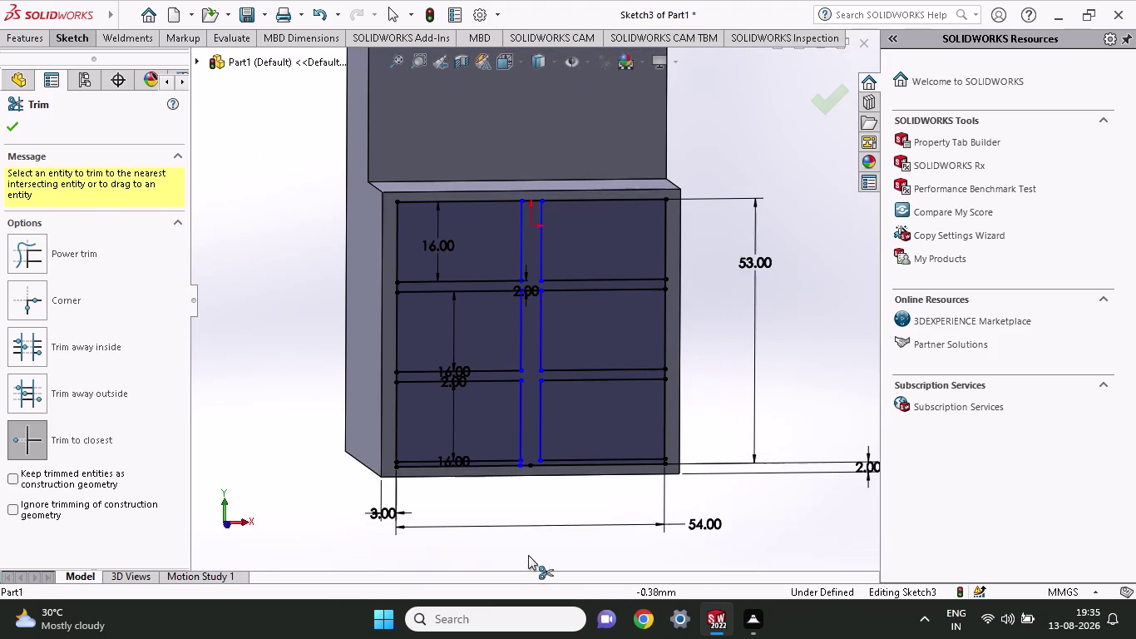
click(563, 468)
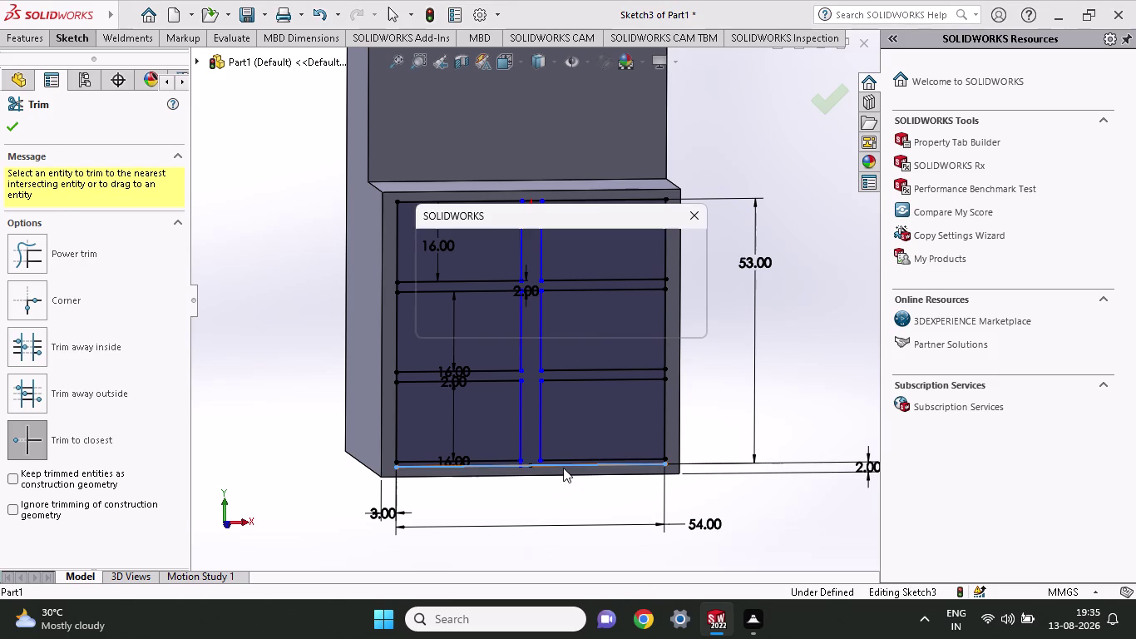
click(599, 323)
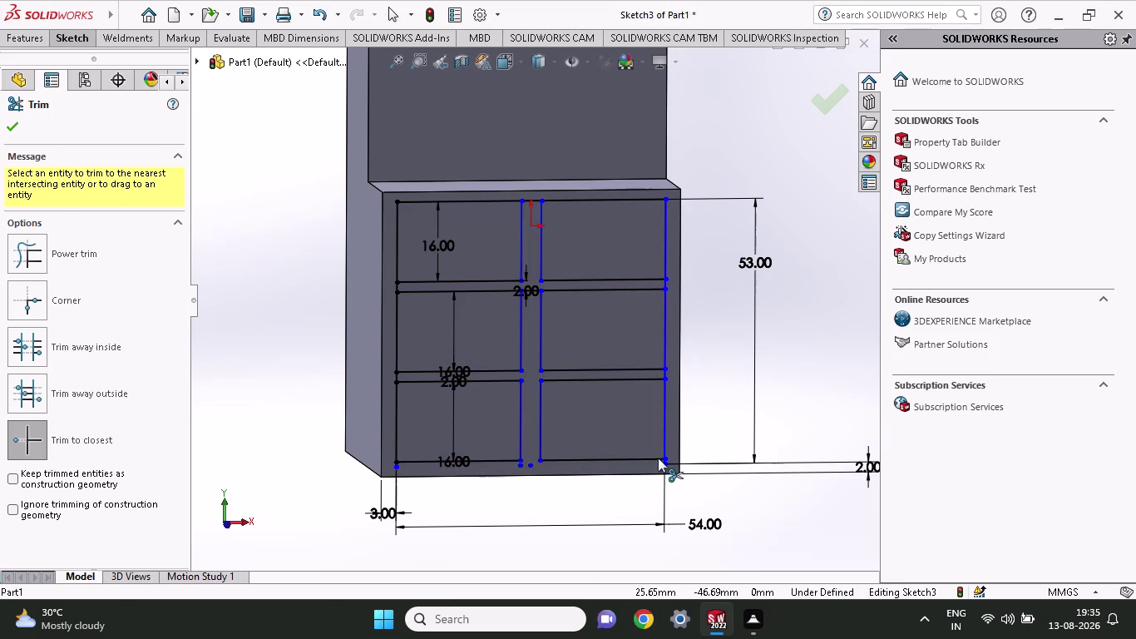
Trim the bottom-right corner and right edge pieces below the openings.
scroll(down, 3)
scroll(down, 3)
click(567, 346)
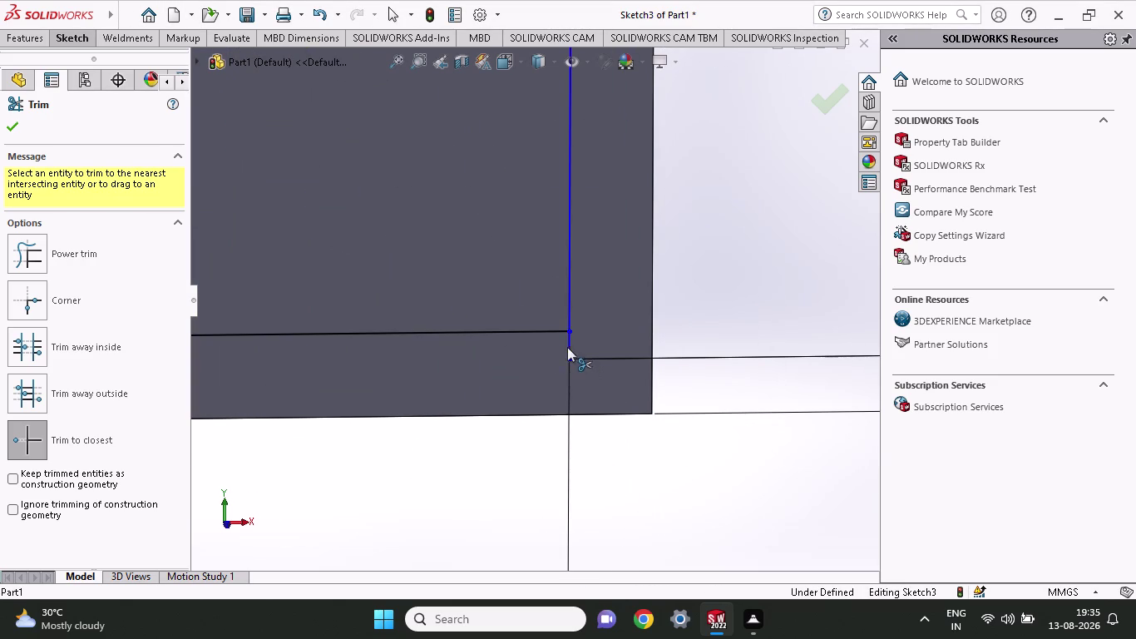
click(607, 308)
scroll(up, 3)
scroll(up, 3)
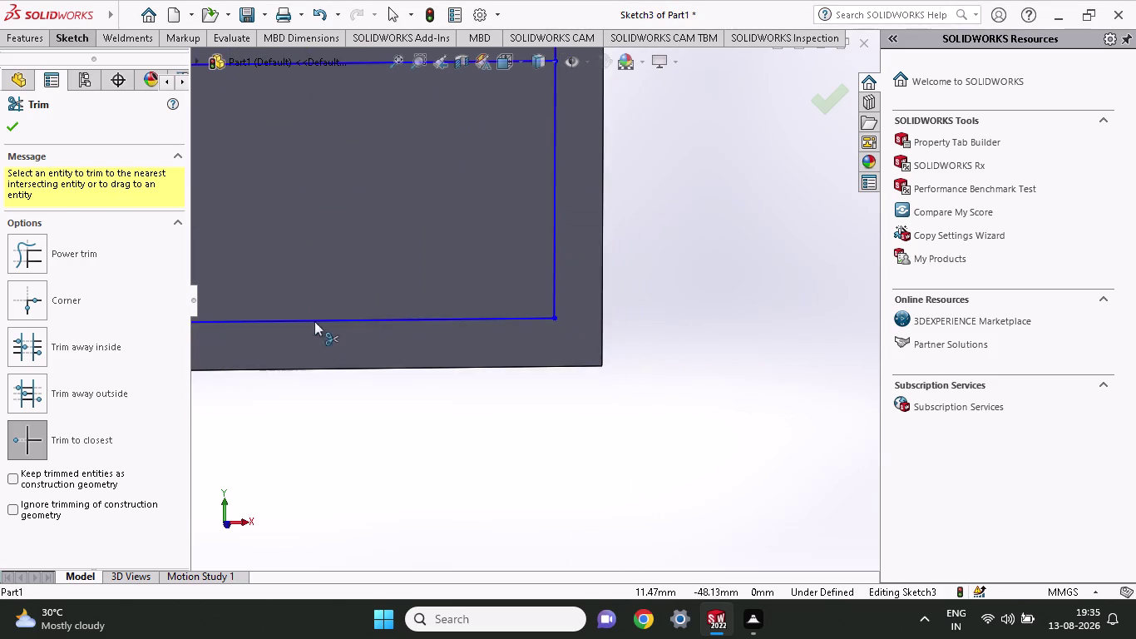
scroll(up, 3)
scroll(down, 3)
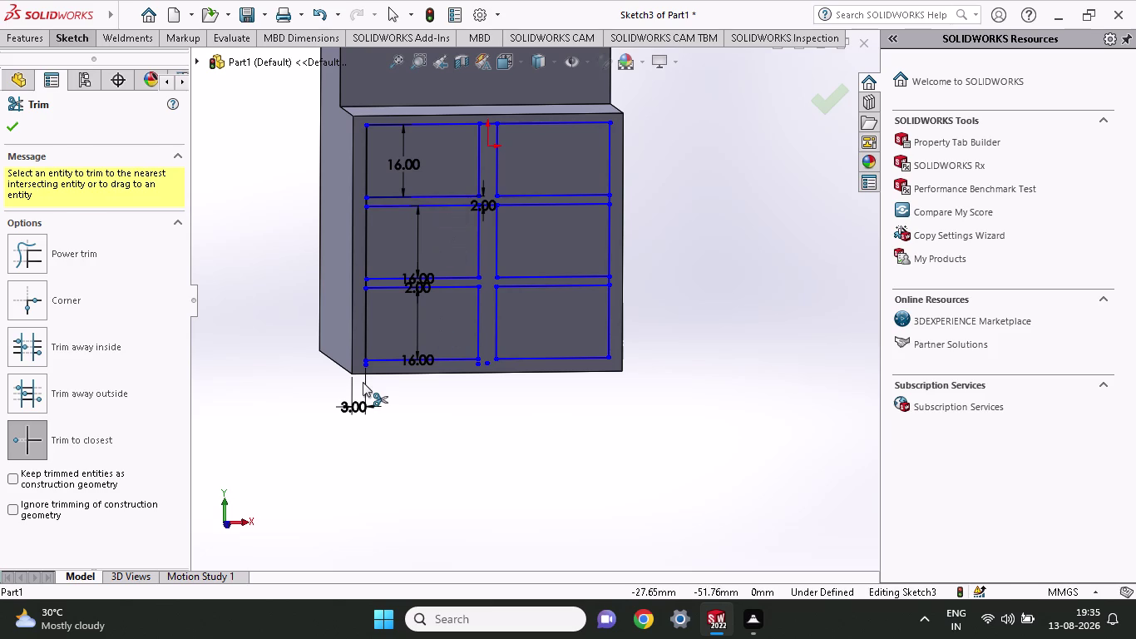
scroll(down, 3)
scroll(down, 3)
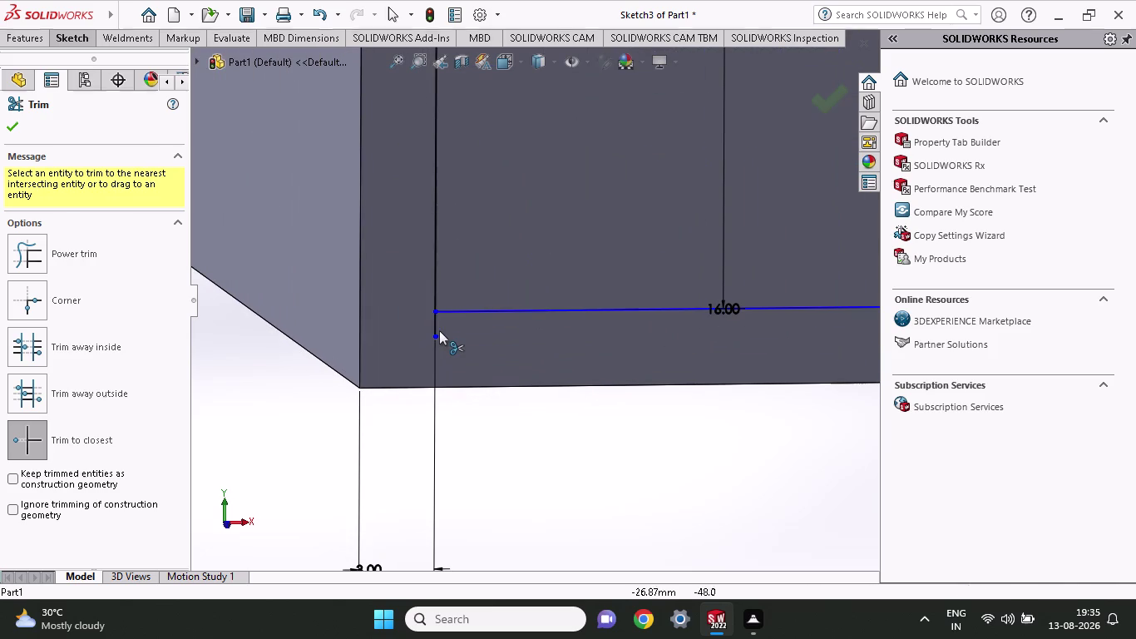
Trim the left edge piece at the bottom corner, accepting dimension deletion.
click(439, 321)
scroll(up, 3)
click(601, 314)
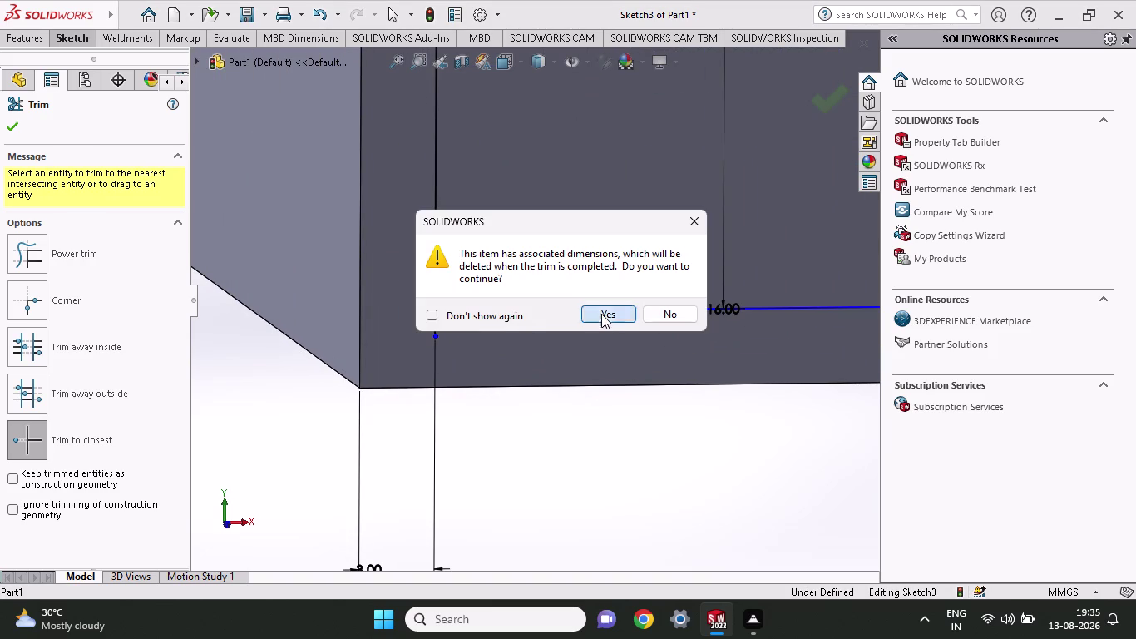
scroll(up, 3)
scroll(up, 3)
scroll(up, 3)
scroll(down, 3)
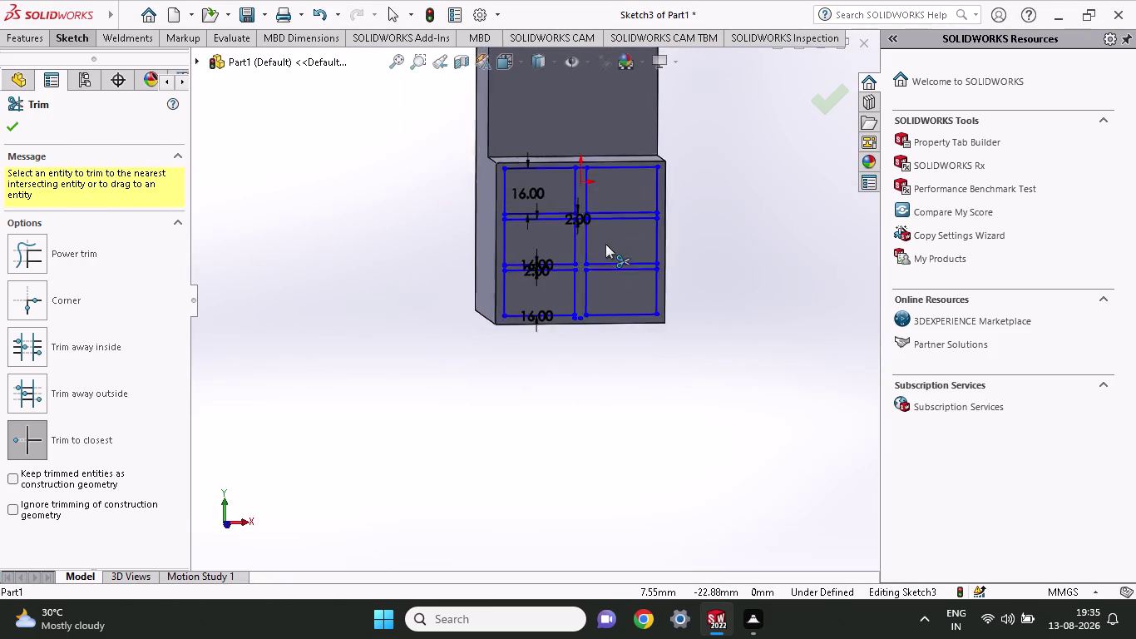
scroll(down, 3)
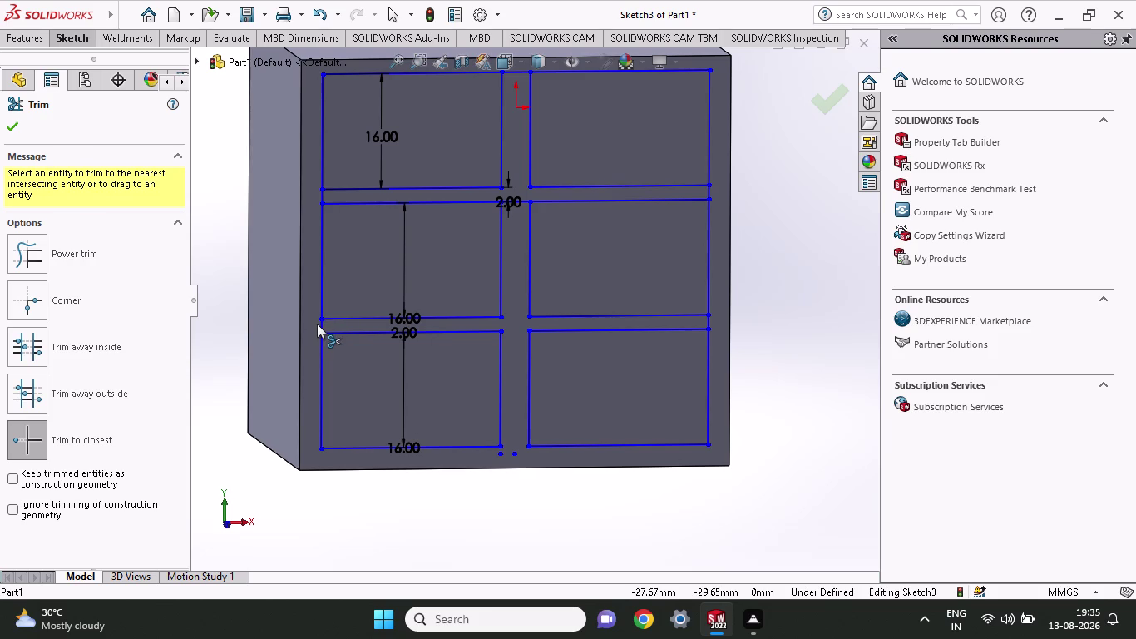
Trim the last four edge pieces between the opening rows and close Trim.
click(322, 321)
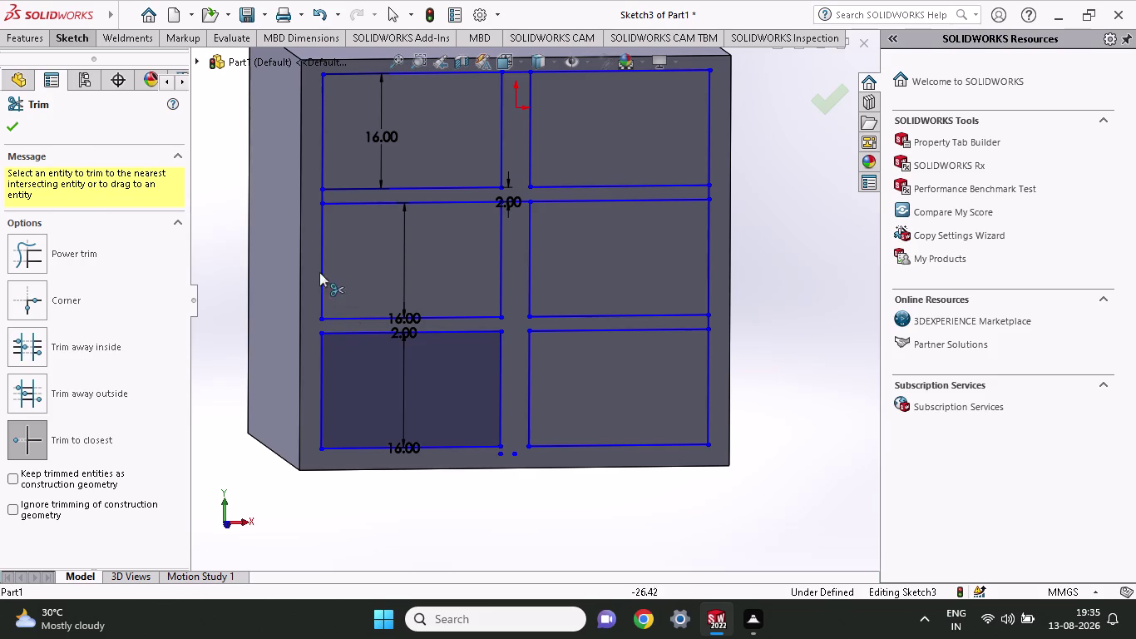
click(324, 194)
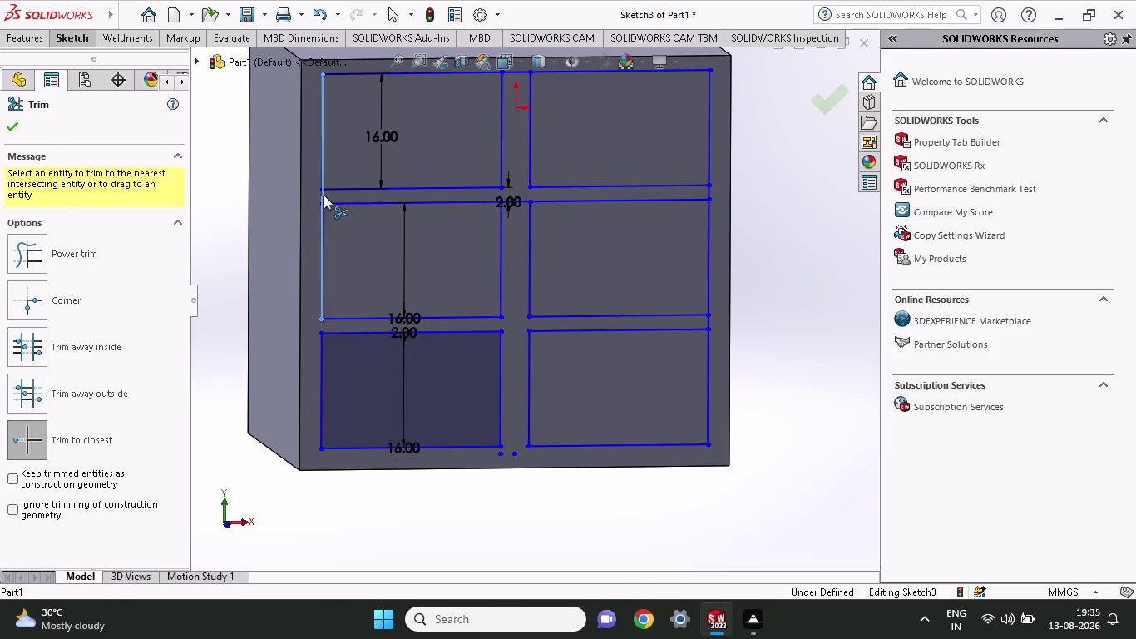
click(710, 188)
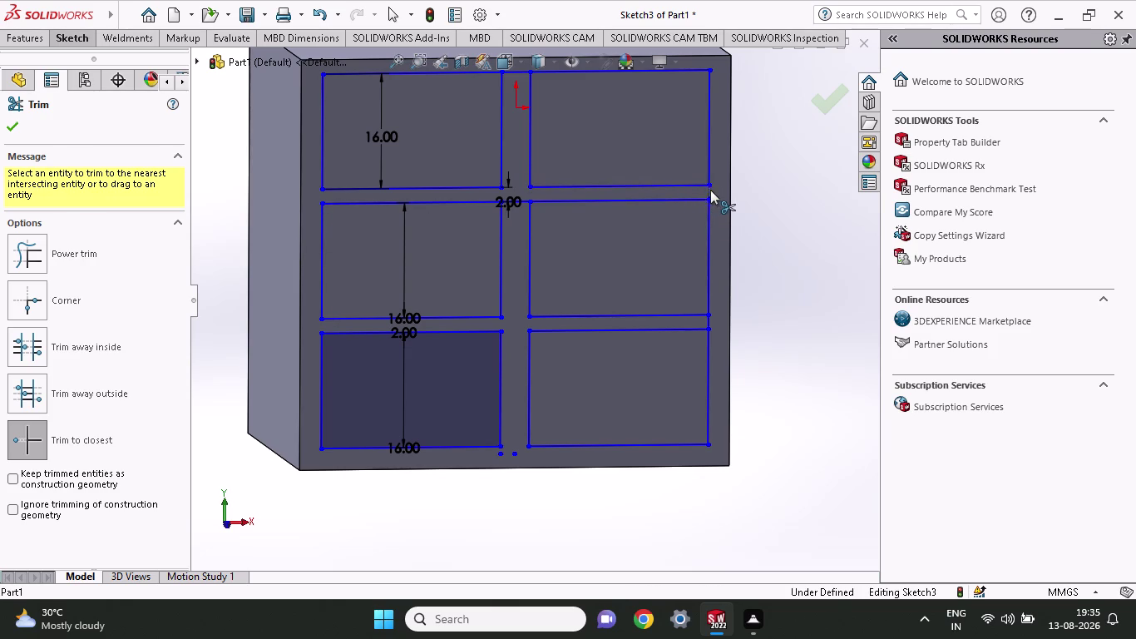
click(709, 317)
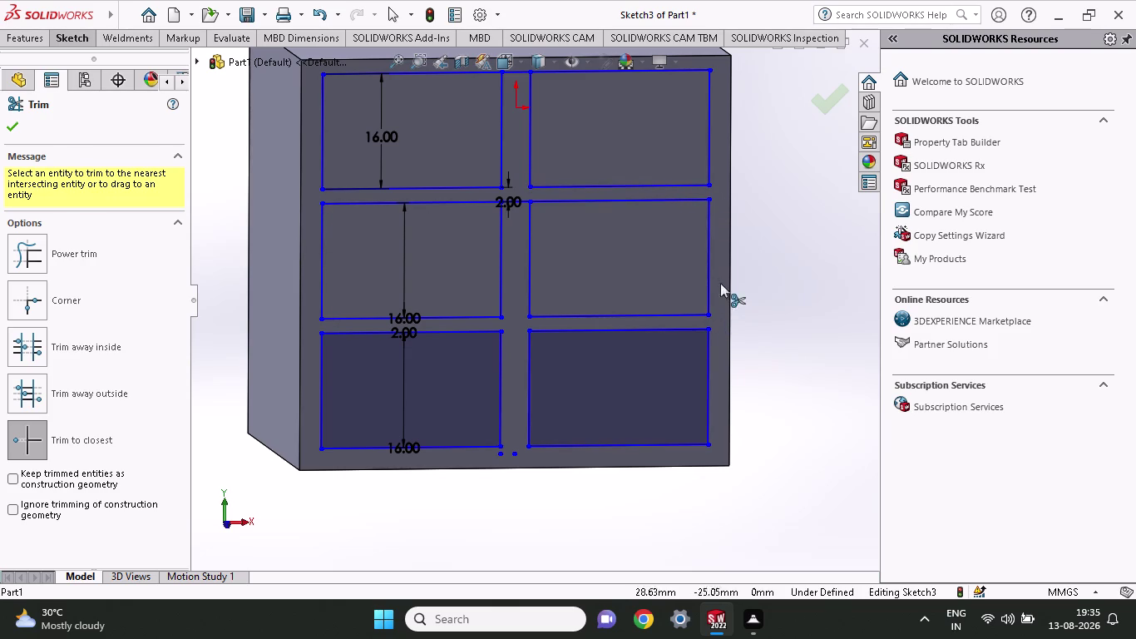
click(21, 31)
click(258, 70)
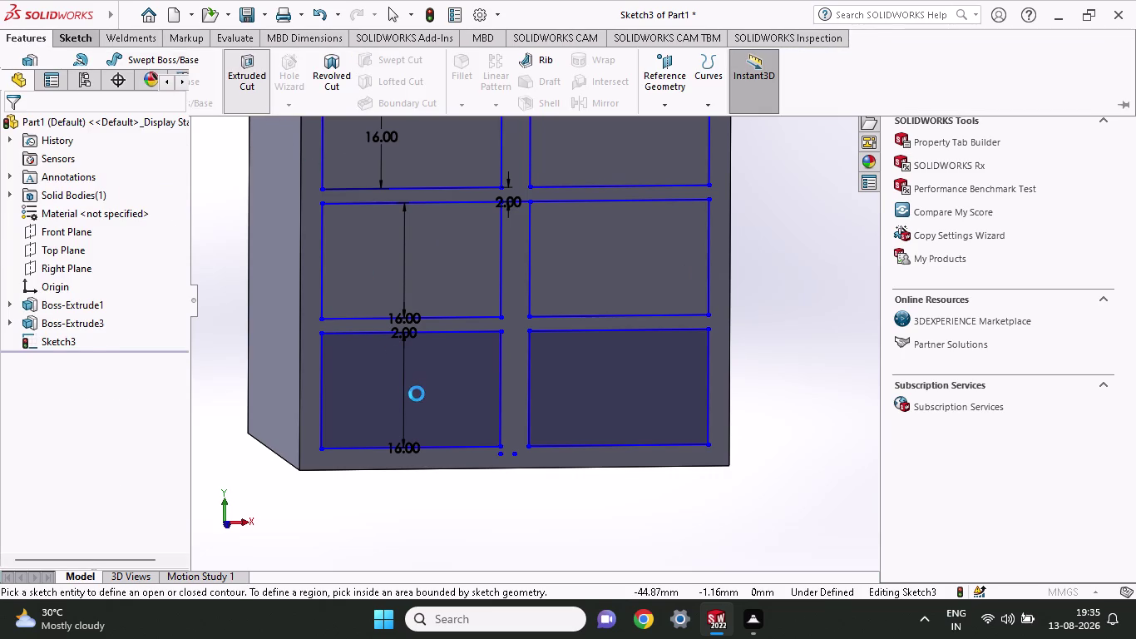
Extrude-cut all six shelf rectangles Through All, creating Cut-Extrude1.
click(417, 391)
click(428, 288)
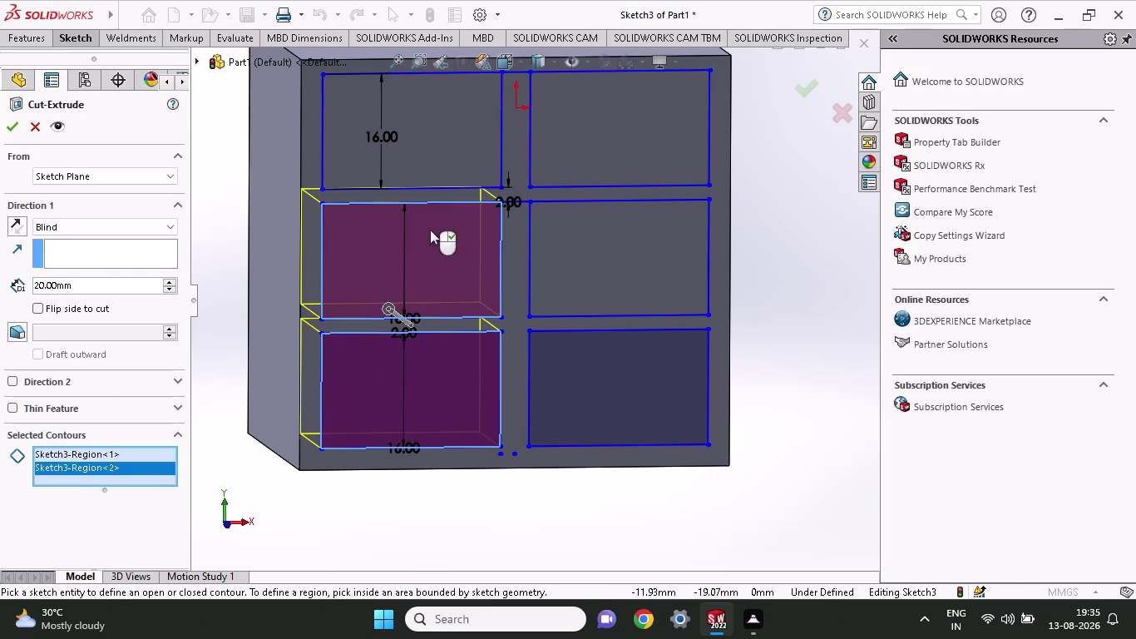
click(400, 141)
click(611, 146)
click(605, 378)
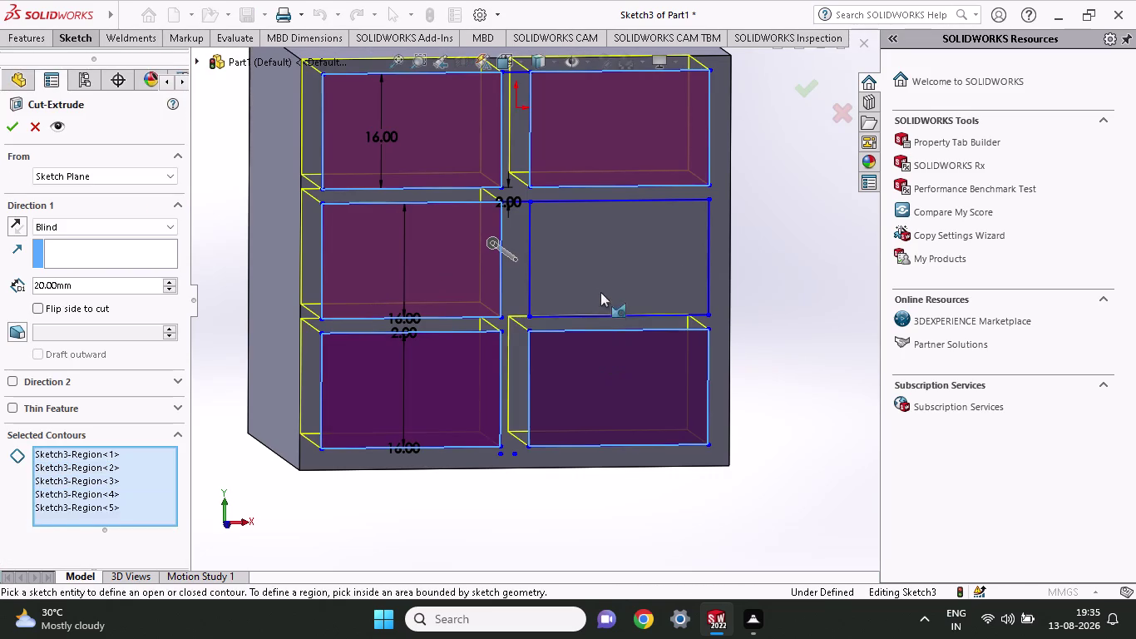
click(600, 287)
click(109, 227)
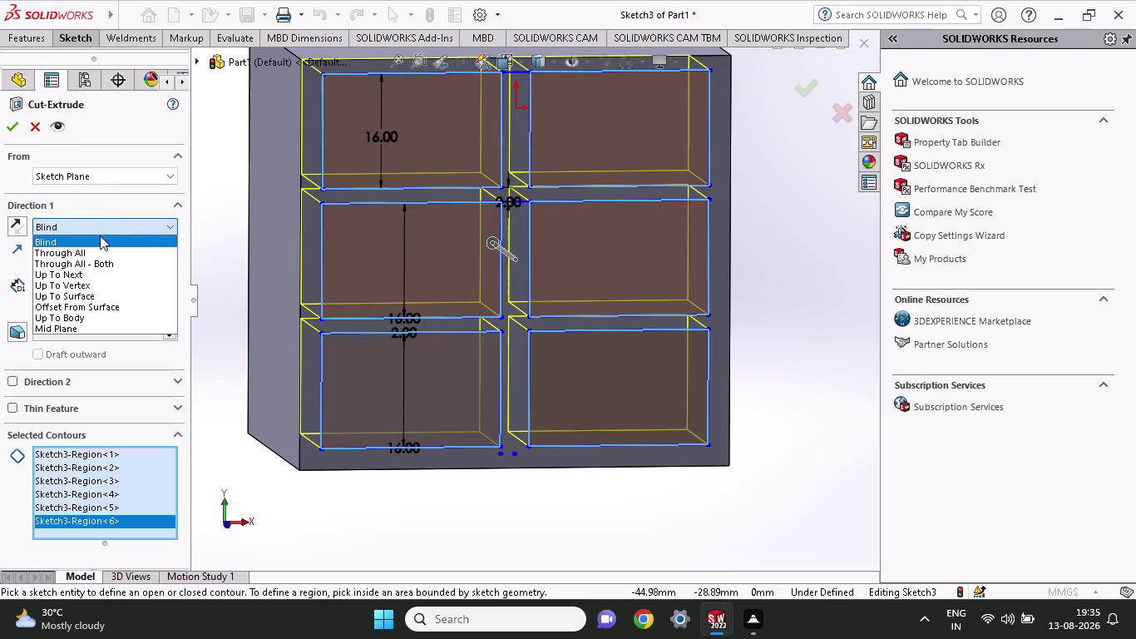
click(93, 245)
click(79, 219)
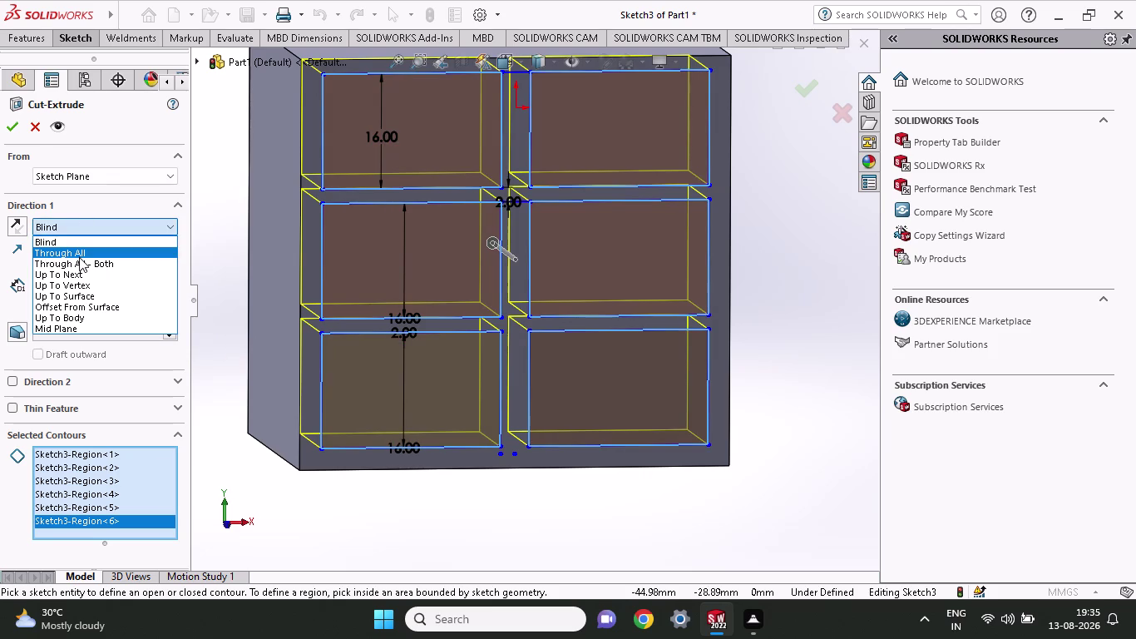
click(79, 254)
click(10, 124)
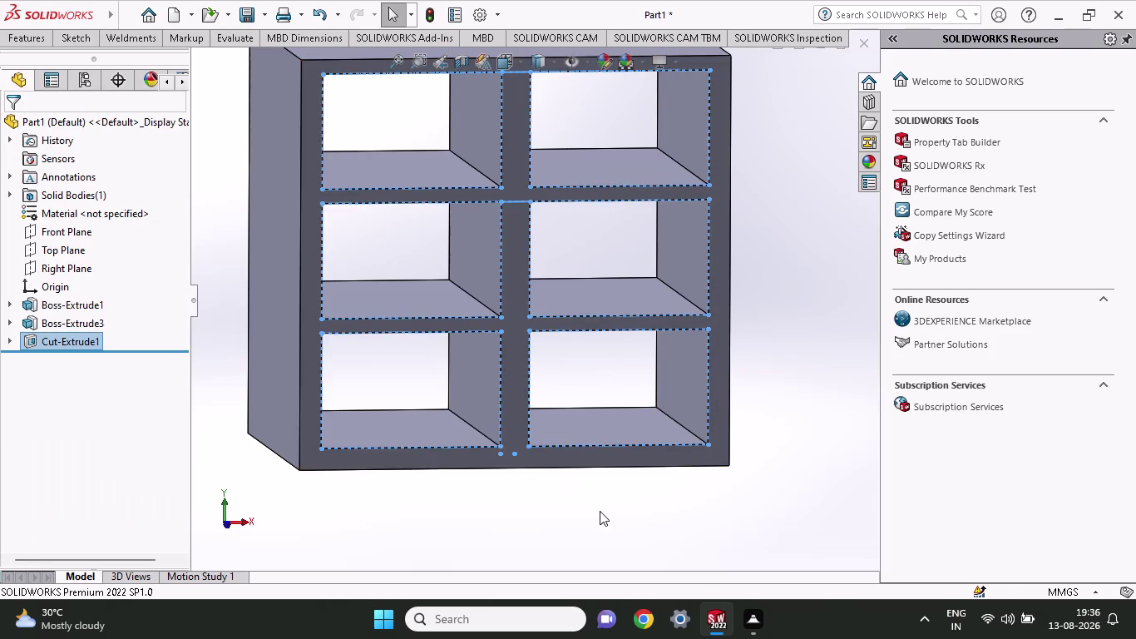
Orbit to the upper back panel, select its face, and start a sketch there.
middle_drag(589, 513, 589, 521)
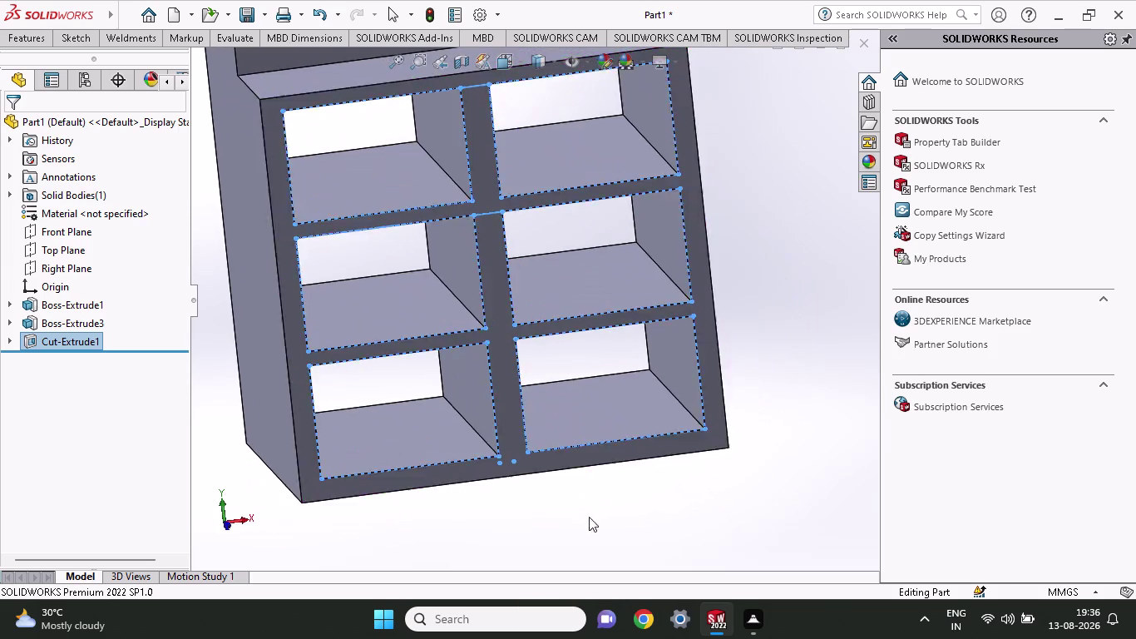
scroll(up, 3)
scroll(up, 3)
scroll(up, 3)
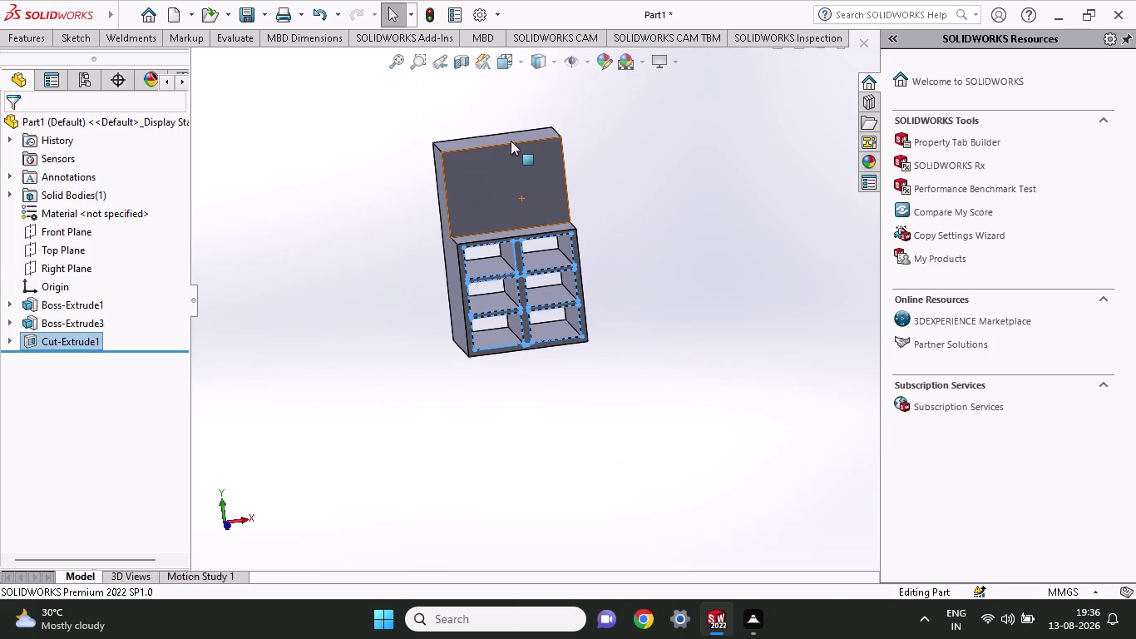
scroll(down, 3)
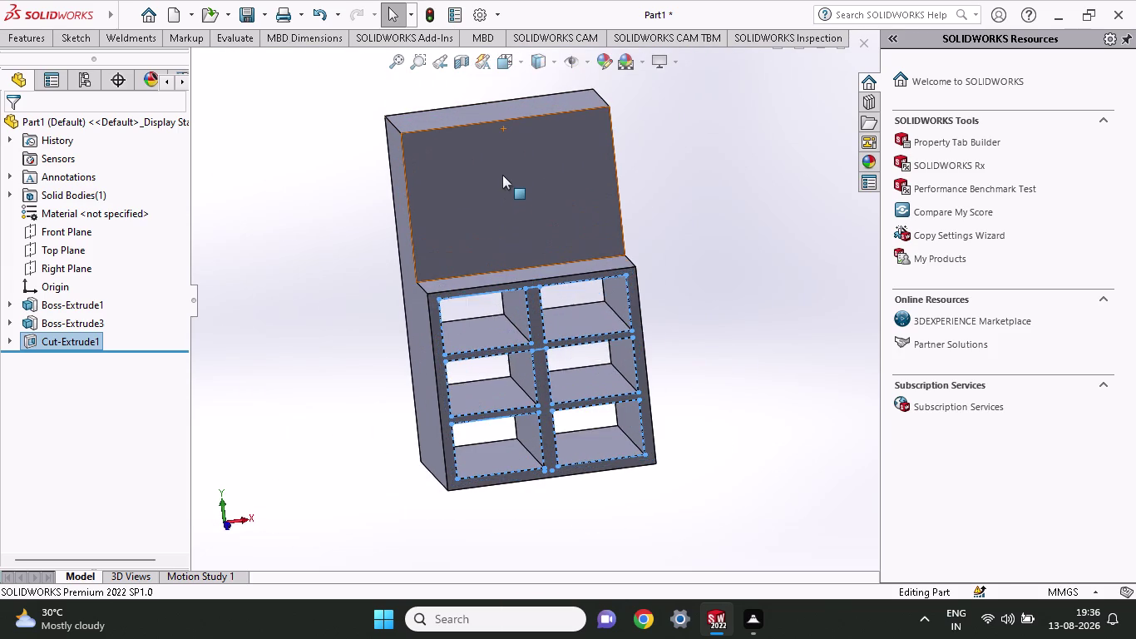
scroll(down, 3)
scroll(down, 3)
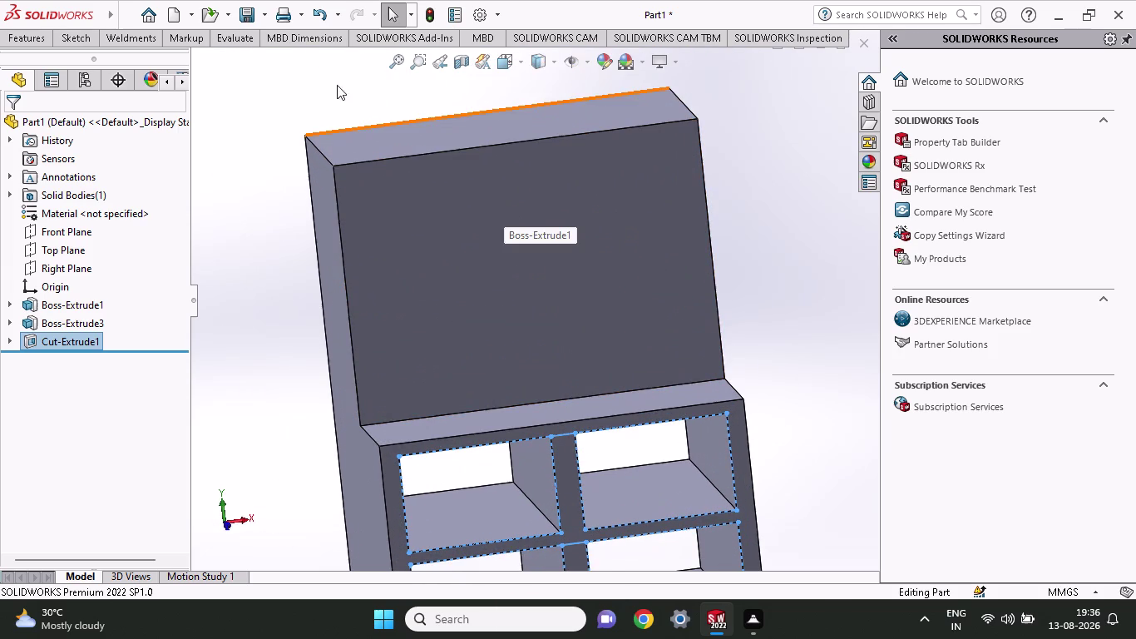
click(57, 41)
click(109, 83)
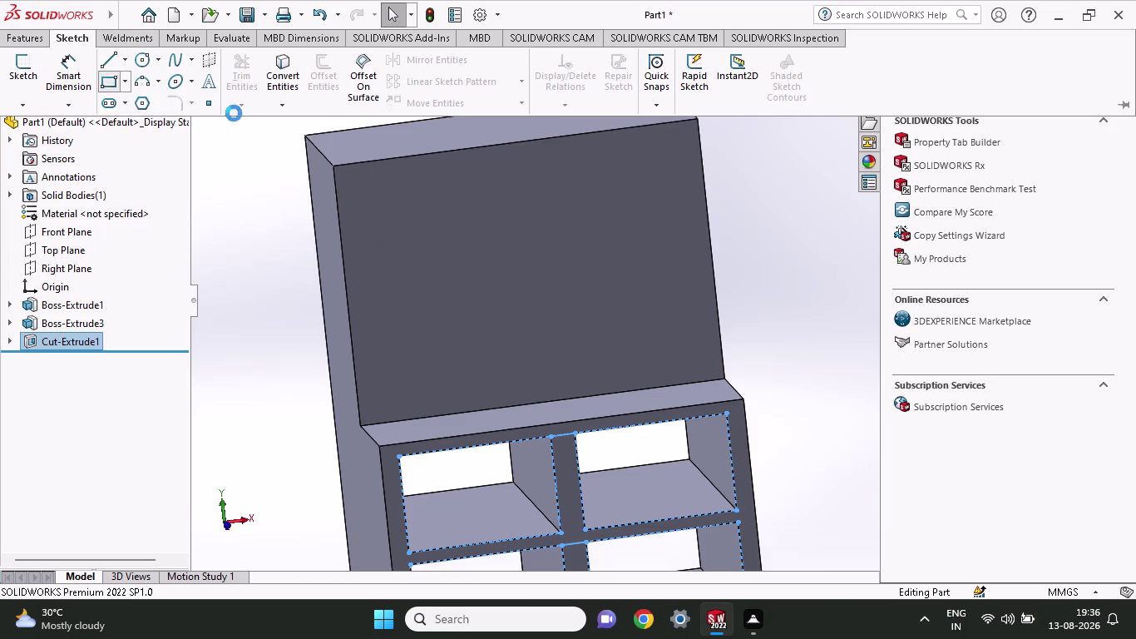
click(356, 175)
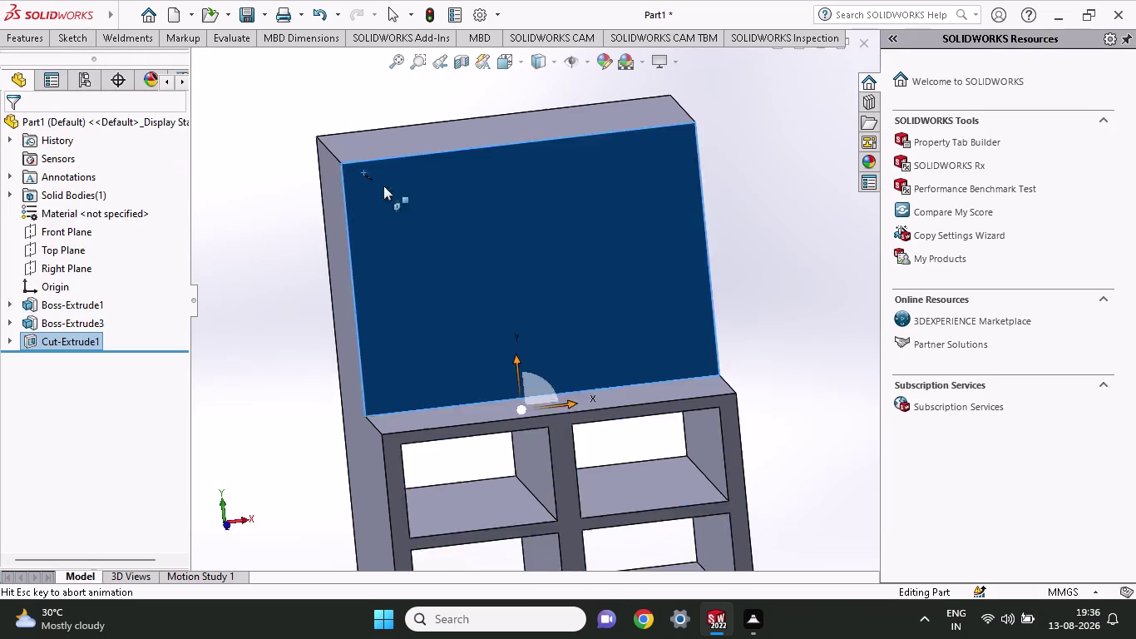
Draw a wide corner rectangle along the upper back panel's top edge.
scroll(up, 3)
scroll(down, 3)
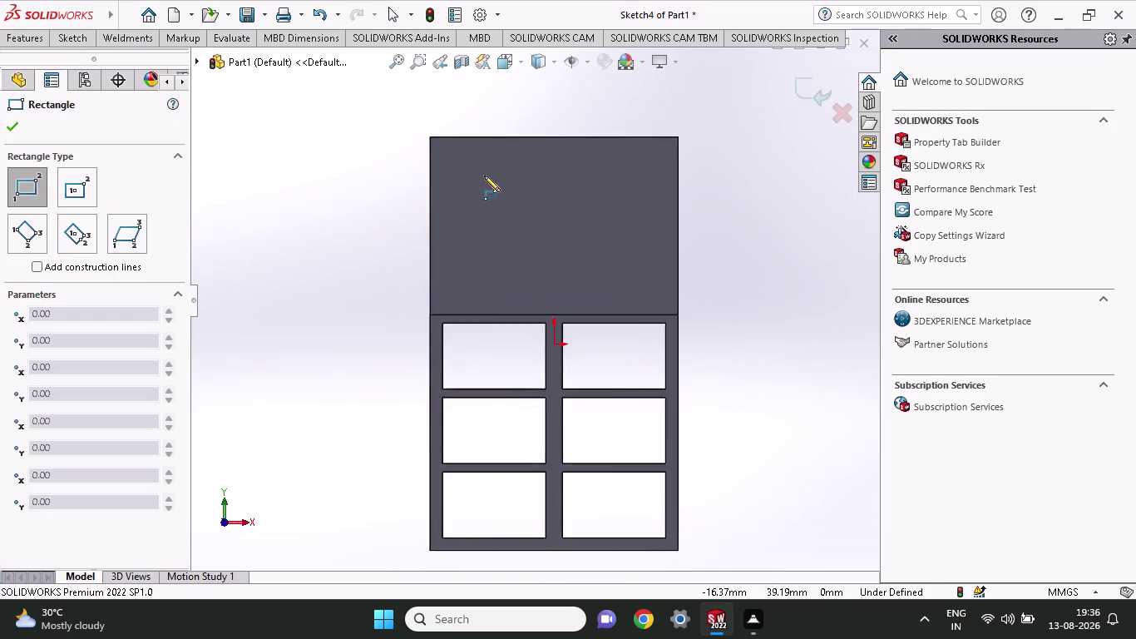
scroll(down, 3)
scroll(down, 3)
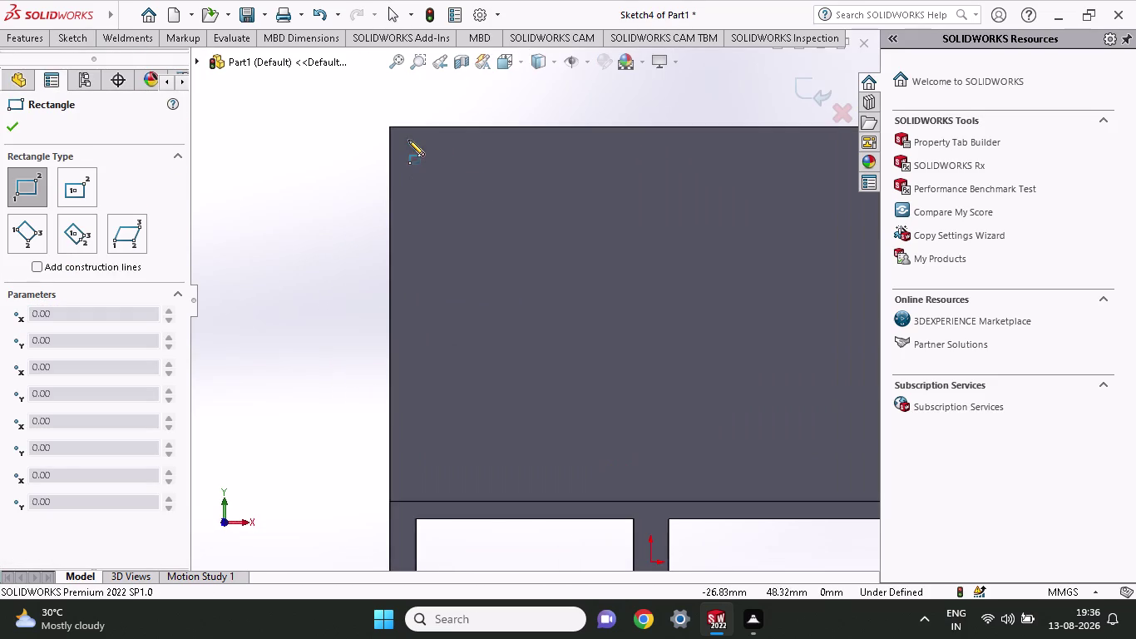
click(414, 144)
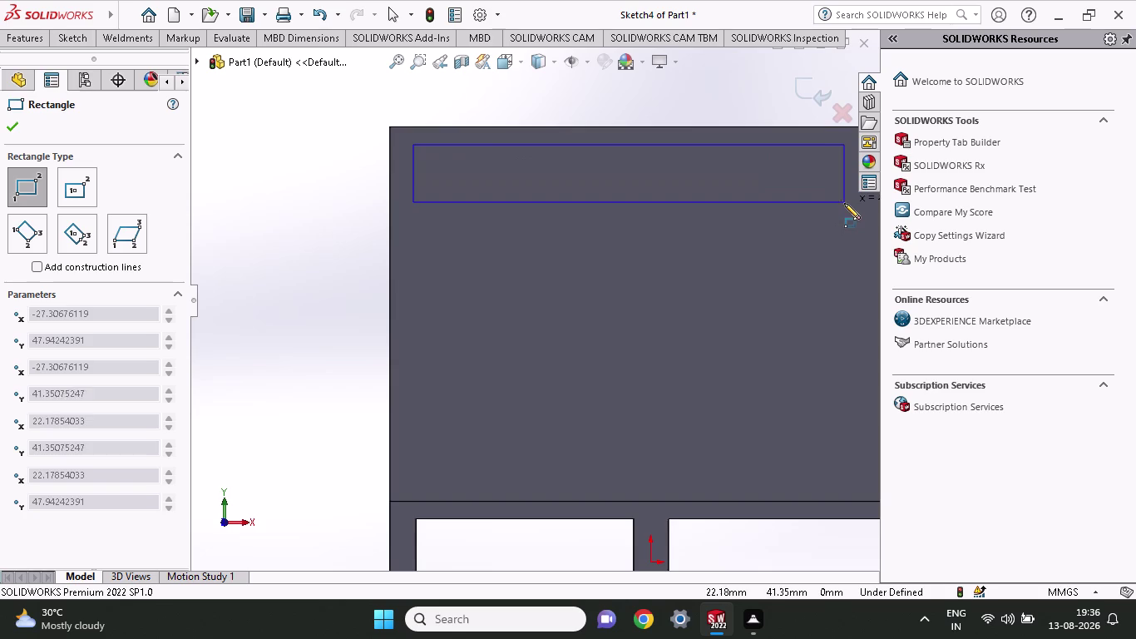
scroll(up, 3)
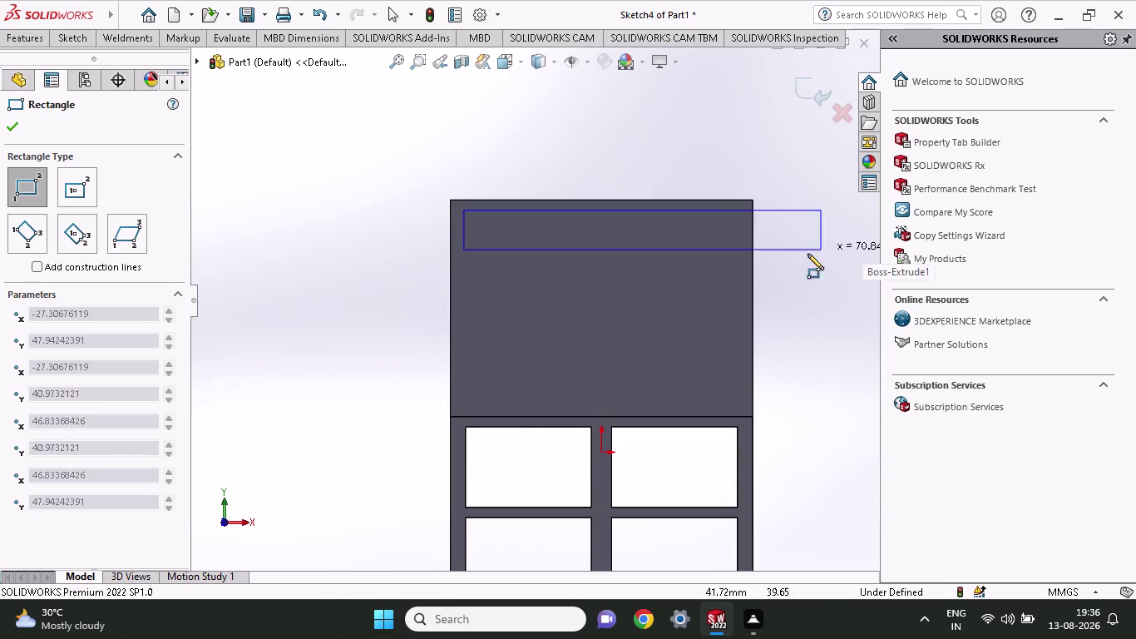
click(740, 276)
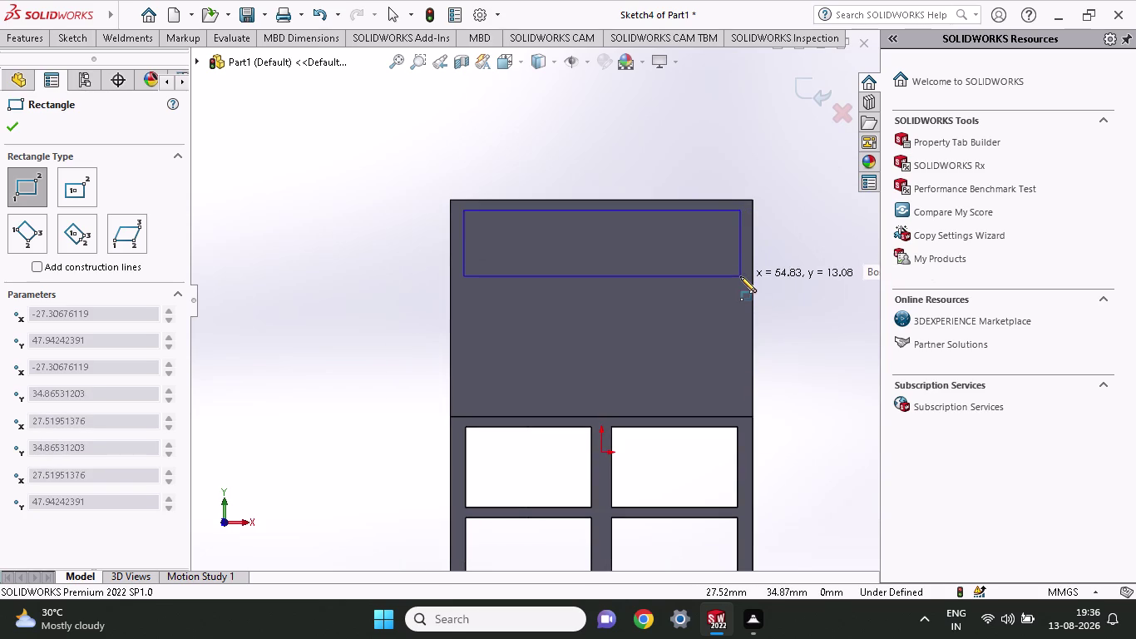
scroll(down, 3)
scroll(up, 3)
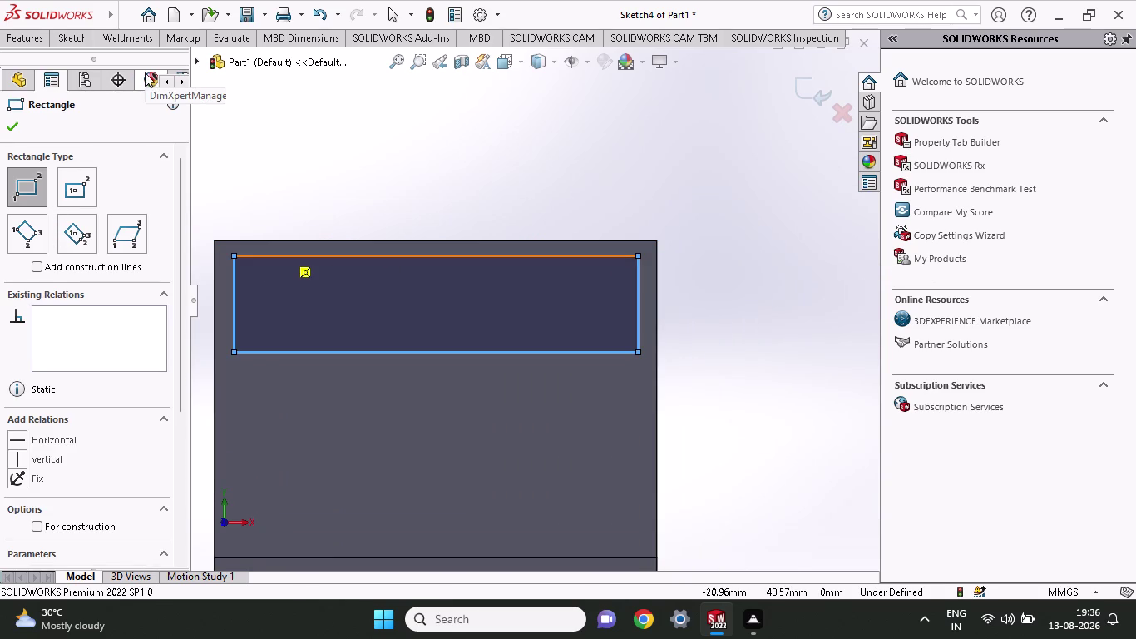
click(72, 40)
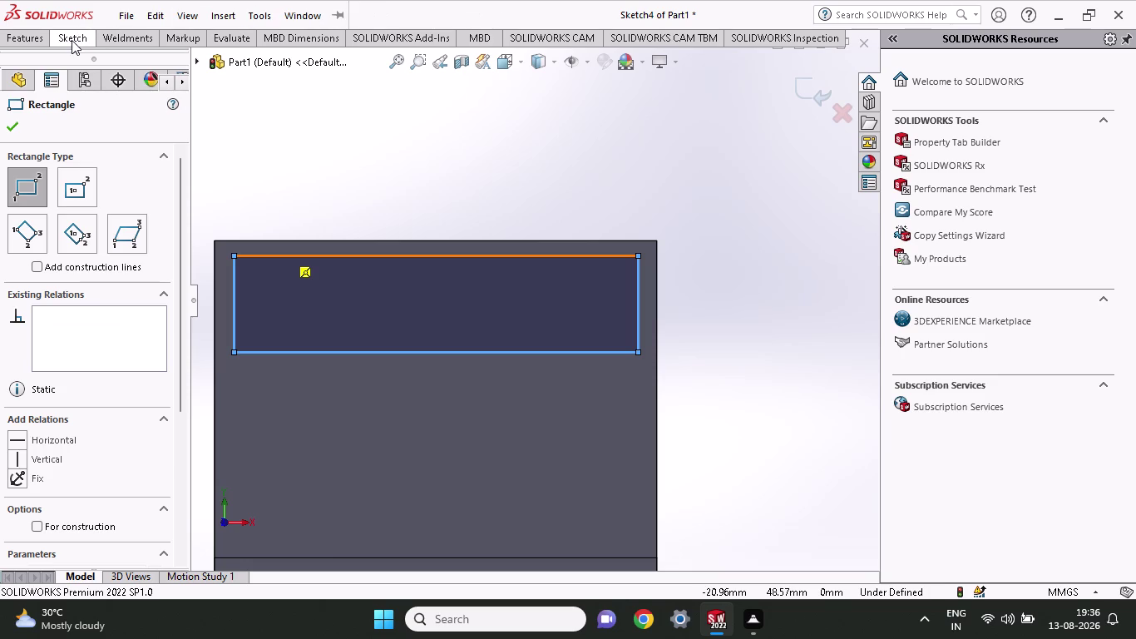
click(81, 72)
Remove the mistaken diagonal corner-to-corner dimension from the rectangle.
click(230, 255)
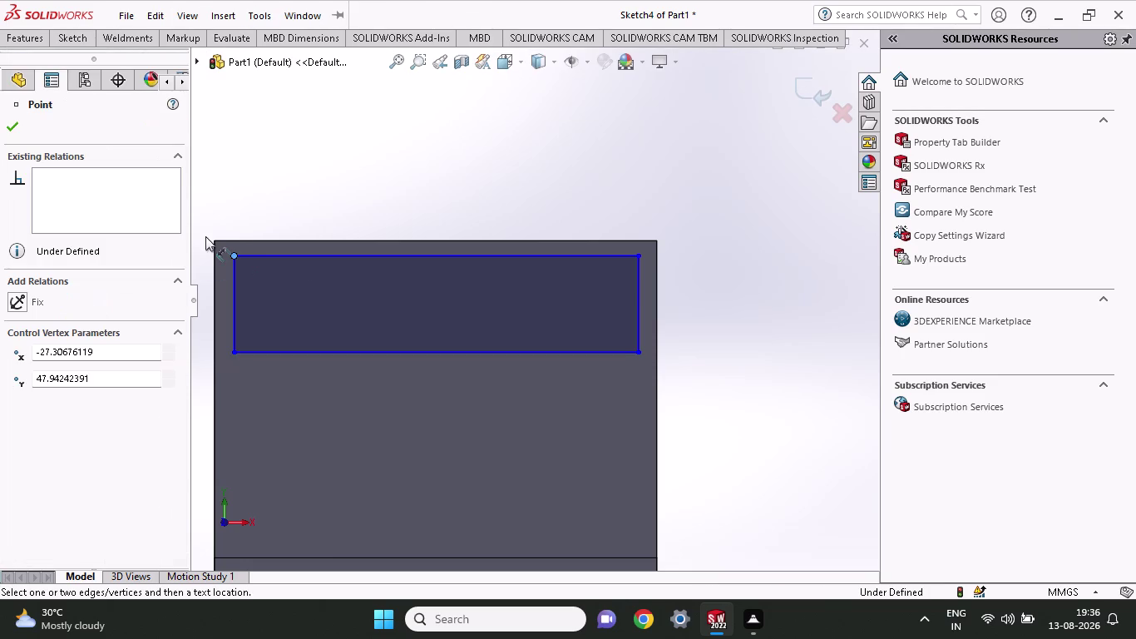
click(214, 241)
click(203, 189)
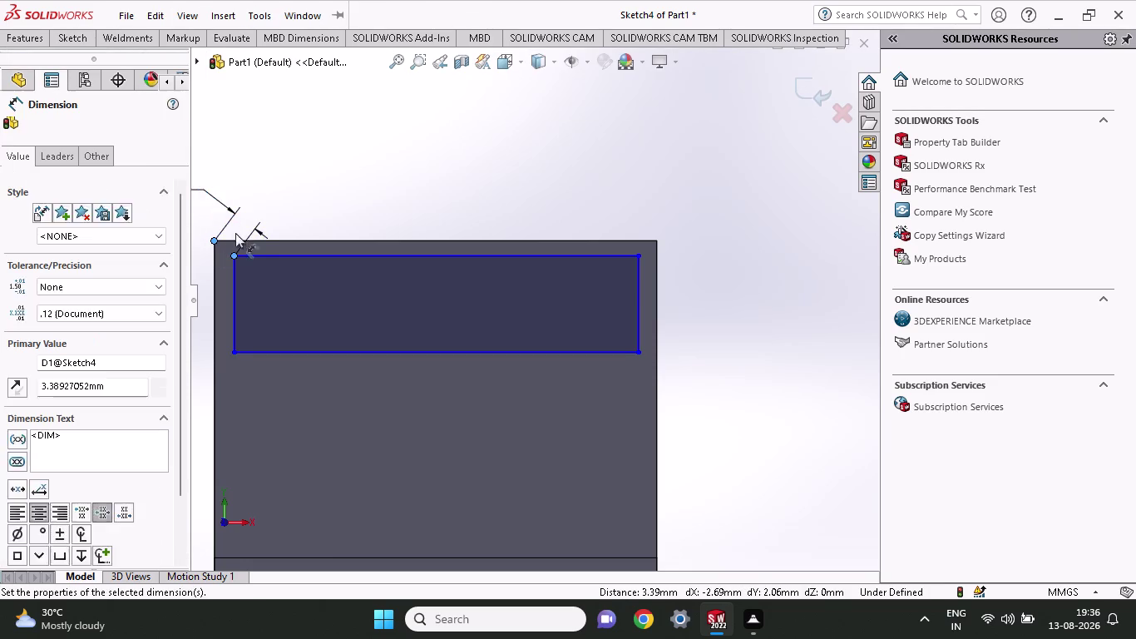
click(162, 167)
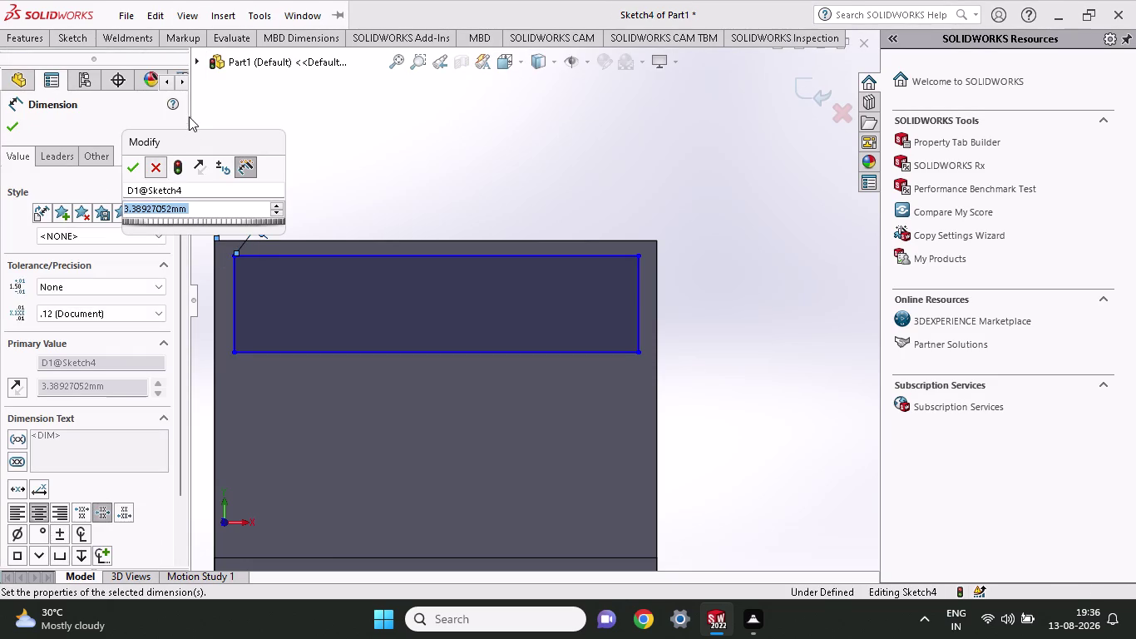
scroll(up, 3)
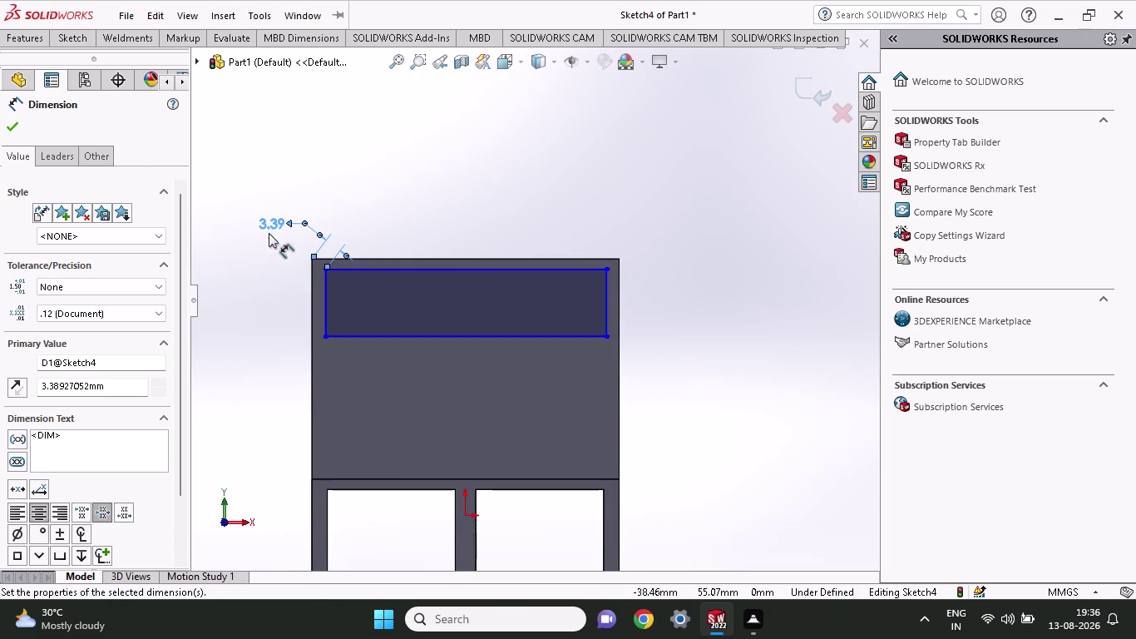
key(ctrl+z)
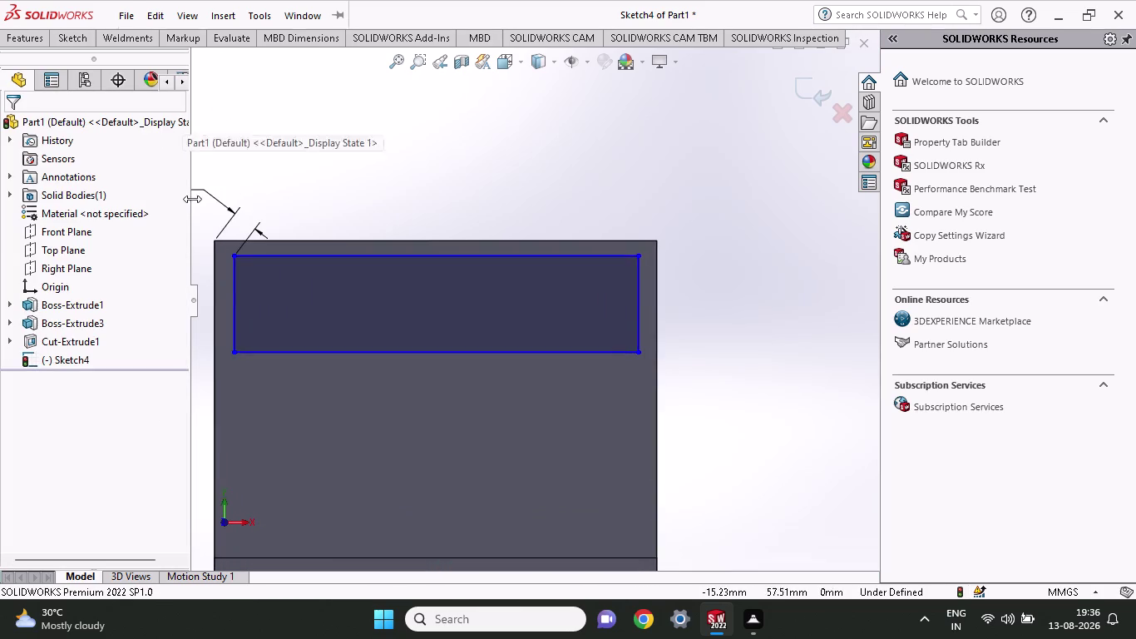
click(70, 41)
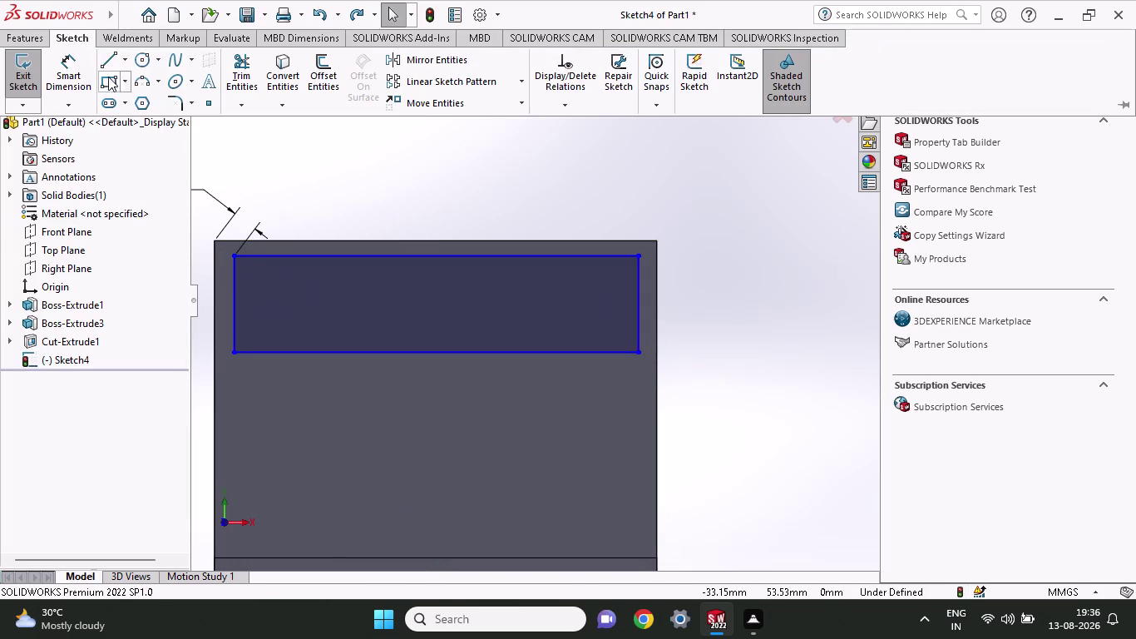
click(60, 75)
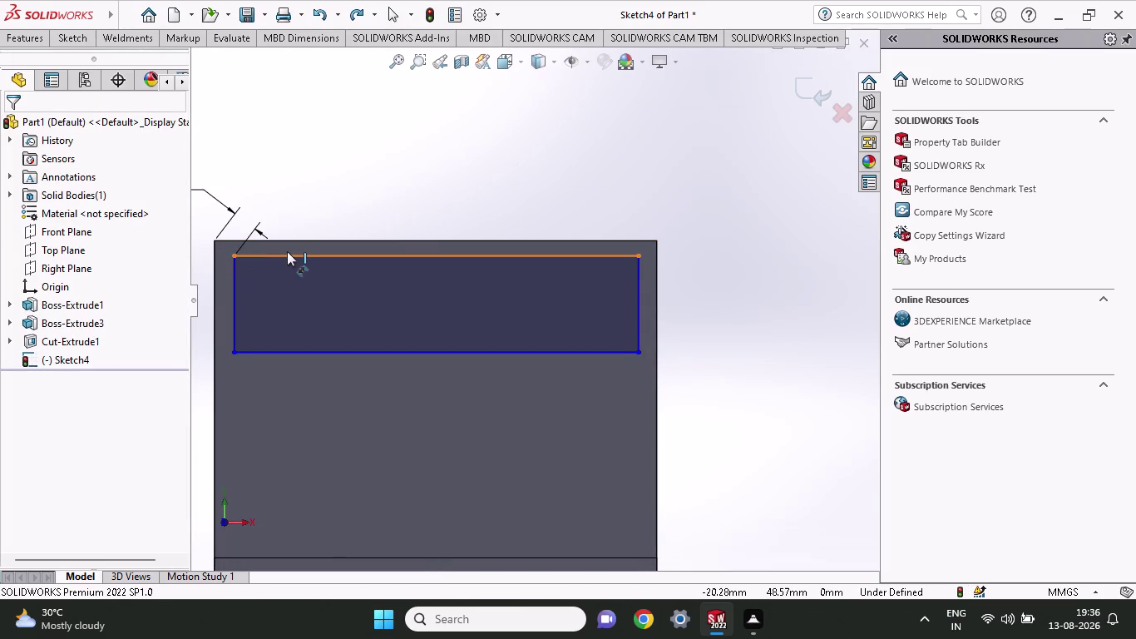
key(Escape)
click(227, 205)
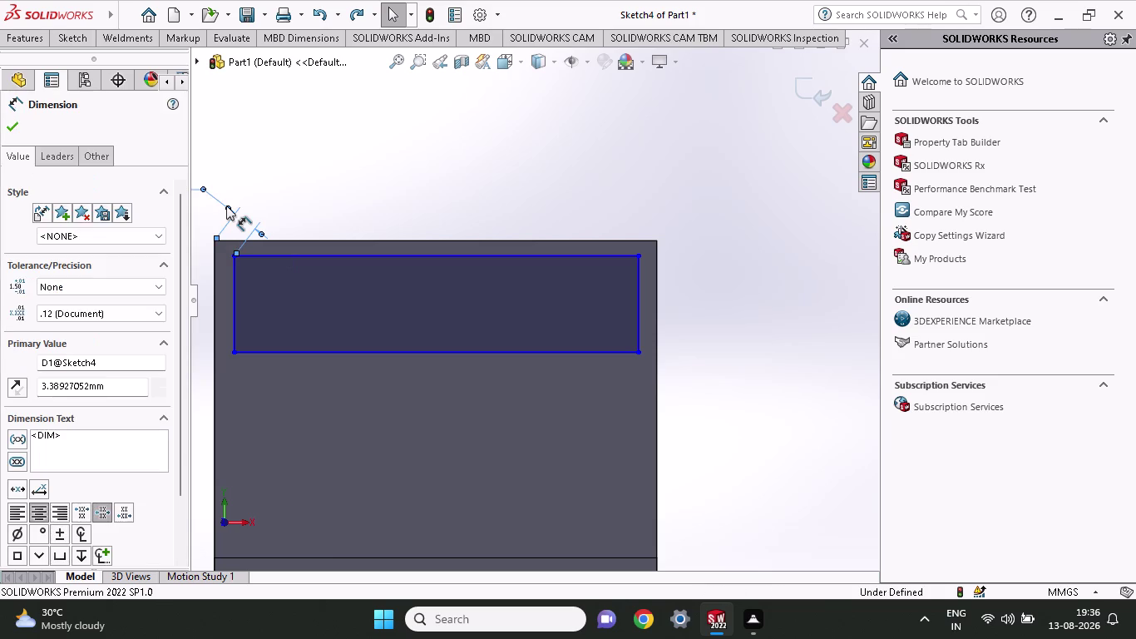
key(Delete)
Add a 3 mm dimension from the block's left edge to the rectangle's top-left corner.
click(52, 33)
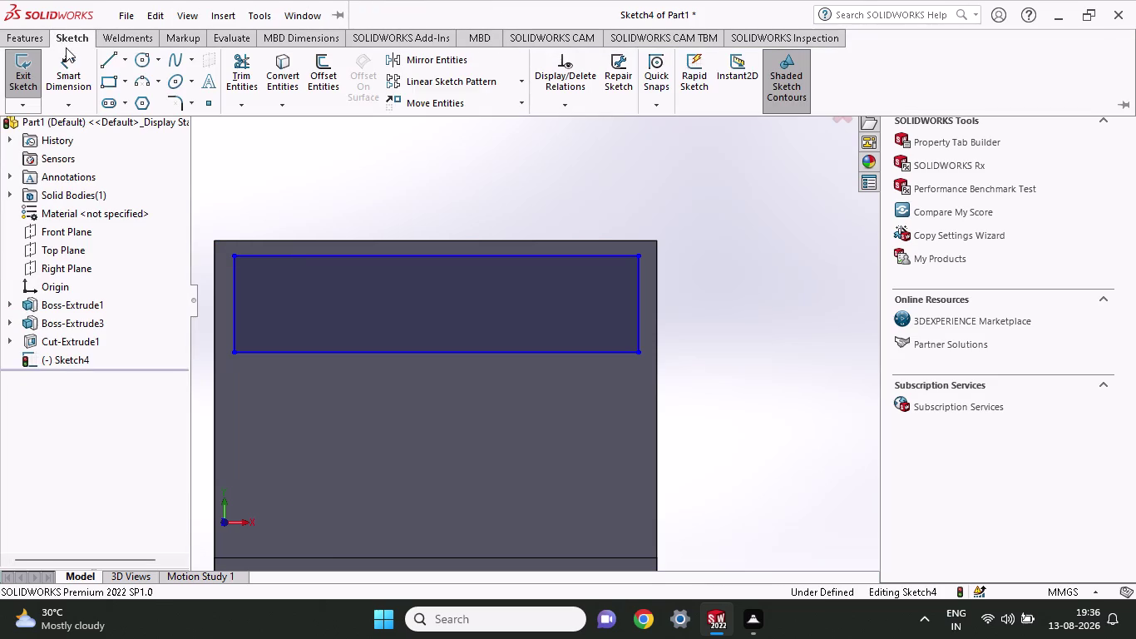
click(66, 56)
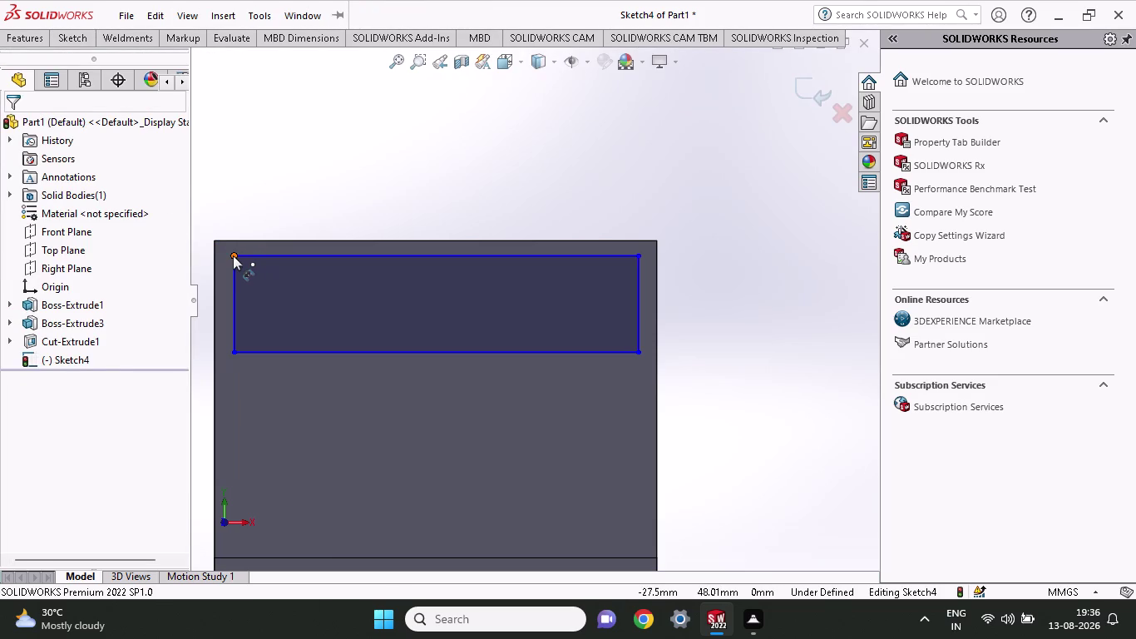
click(233, 255)
click(216, 240)
click(217, 188)
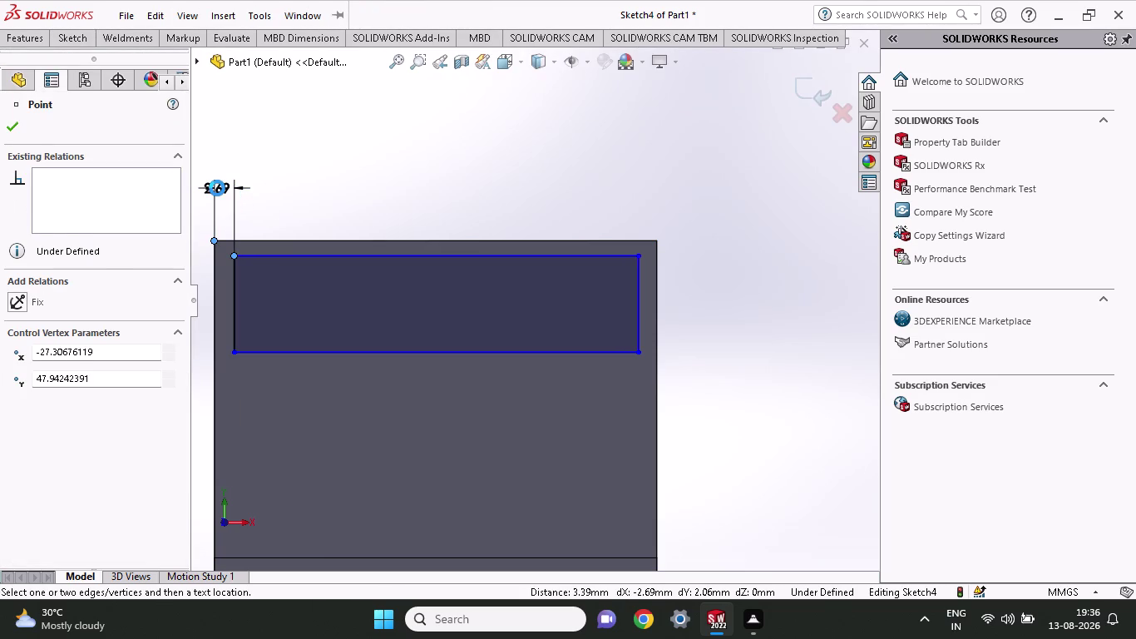
key(3)
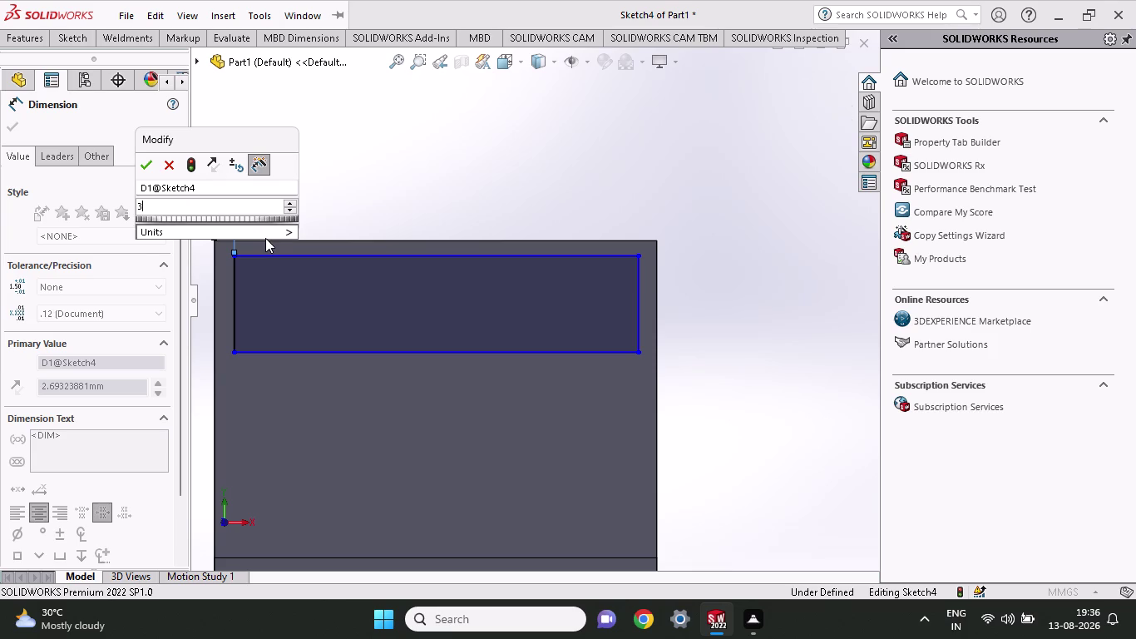
key(Return)
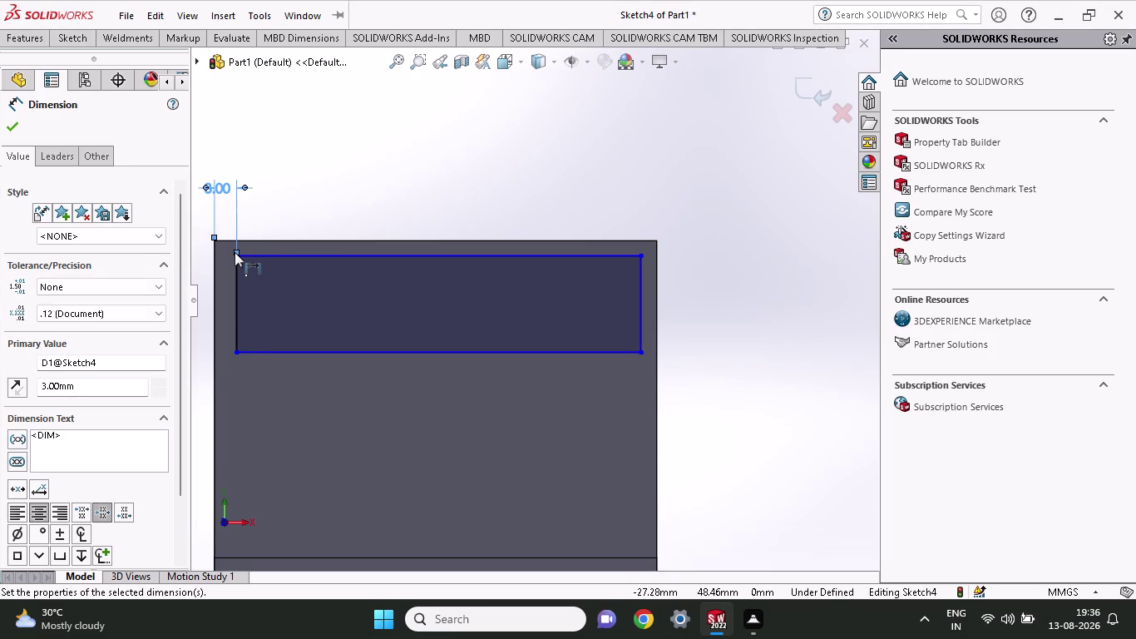
Start a width dimension between the rectangle's left and right corners, currently 54.83 mm.
click(234, 252)
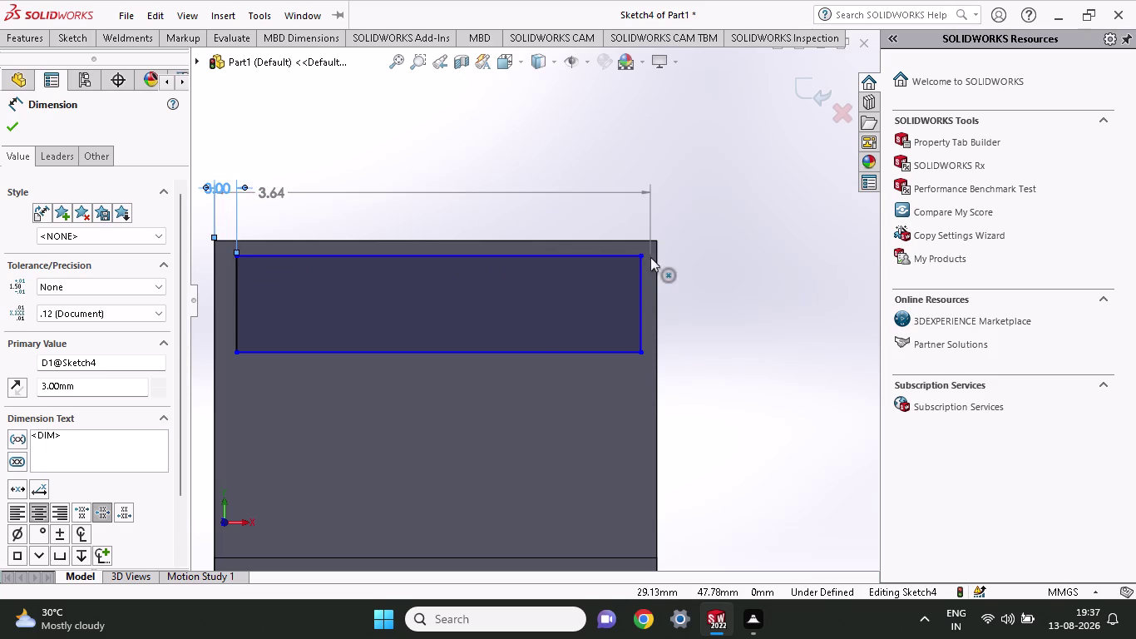
key(Escape)
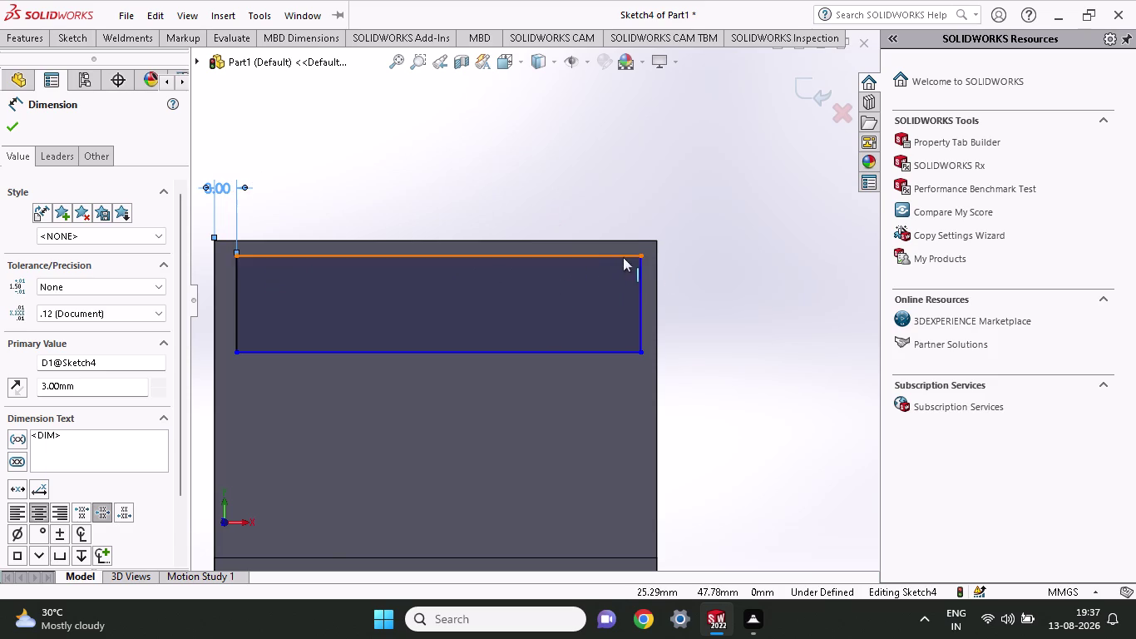
click(78, 34)
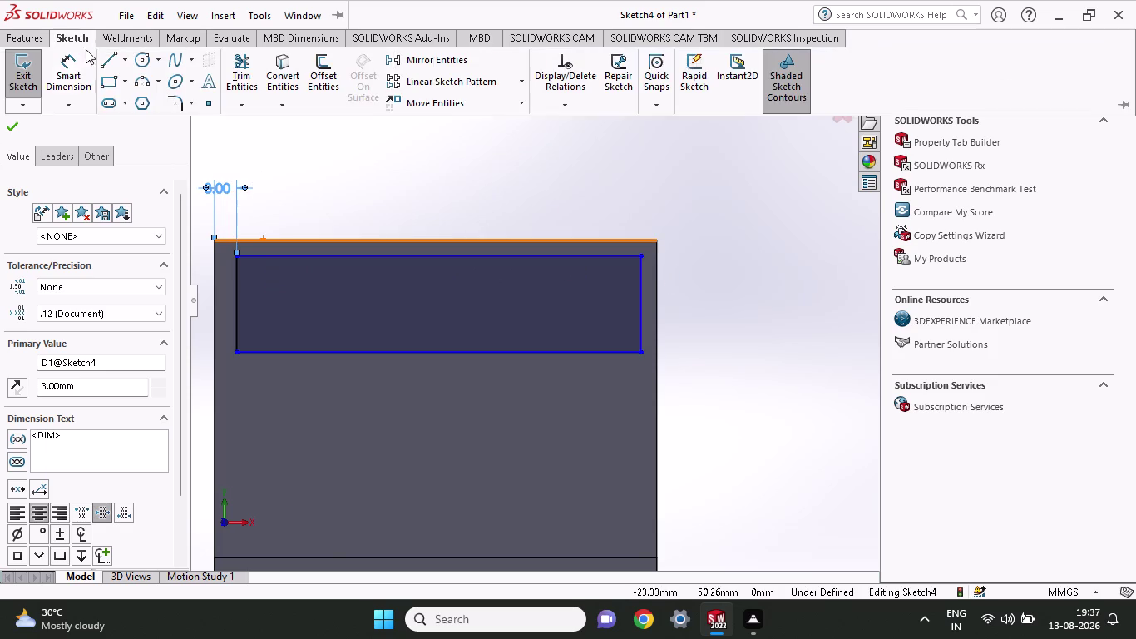
click(84, 67)
click(236, 253)
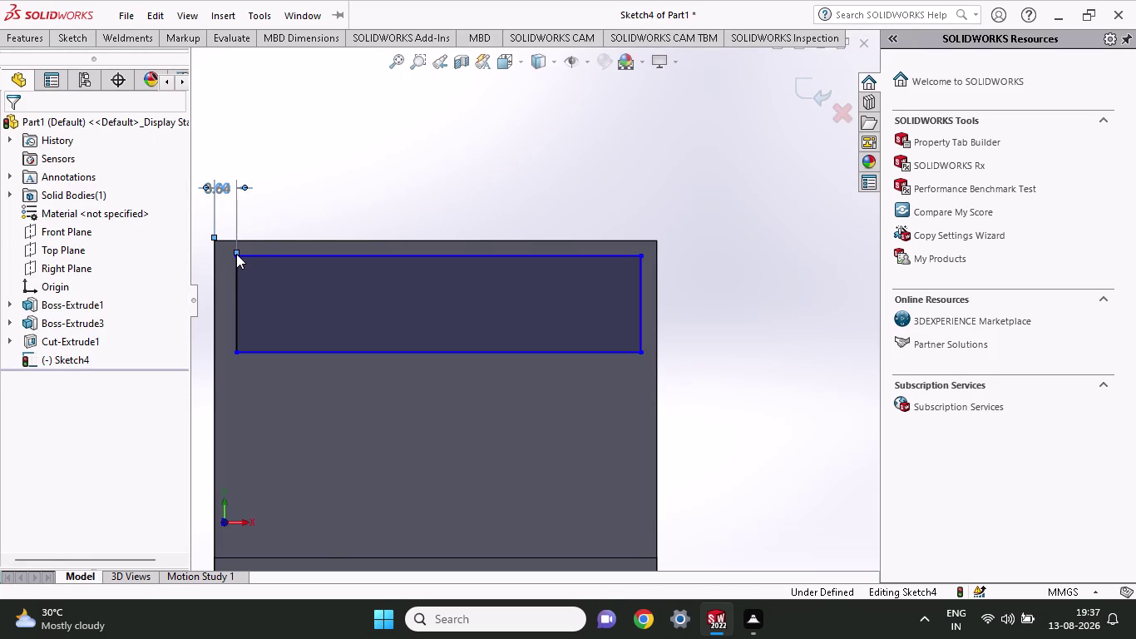
key(Escape)
click(82, 42)
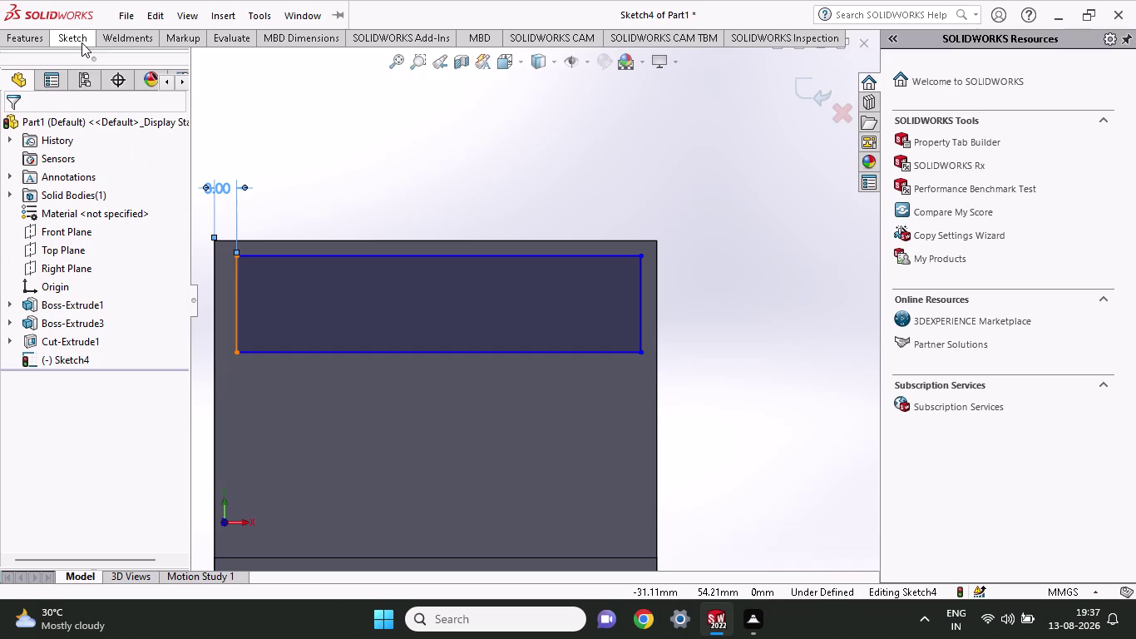
click(72, 83)
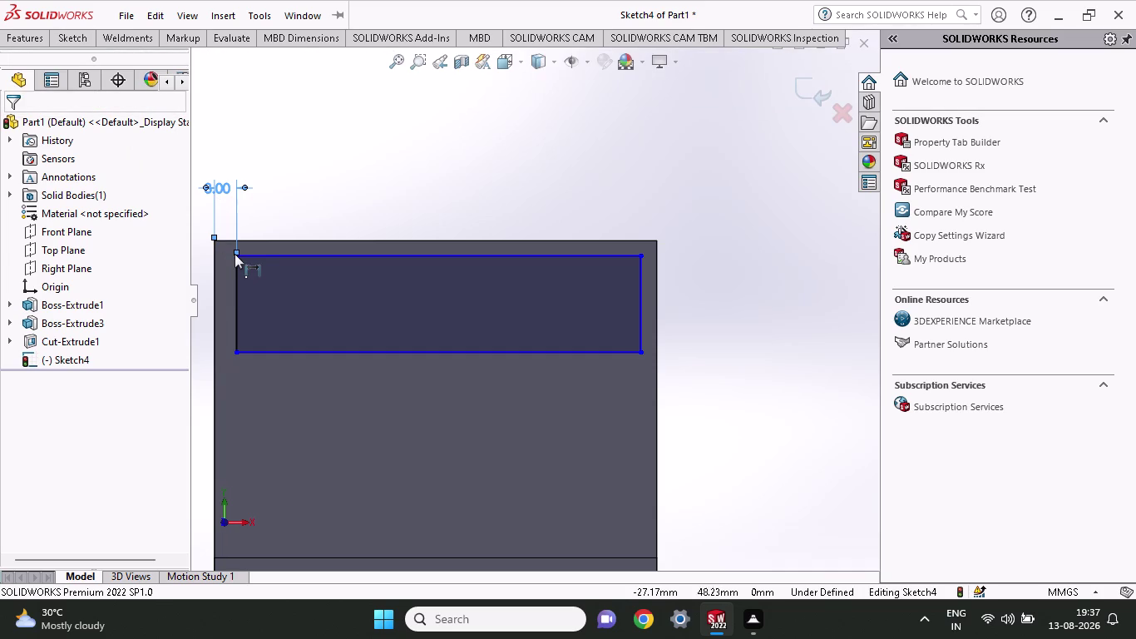
click(237, 352)
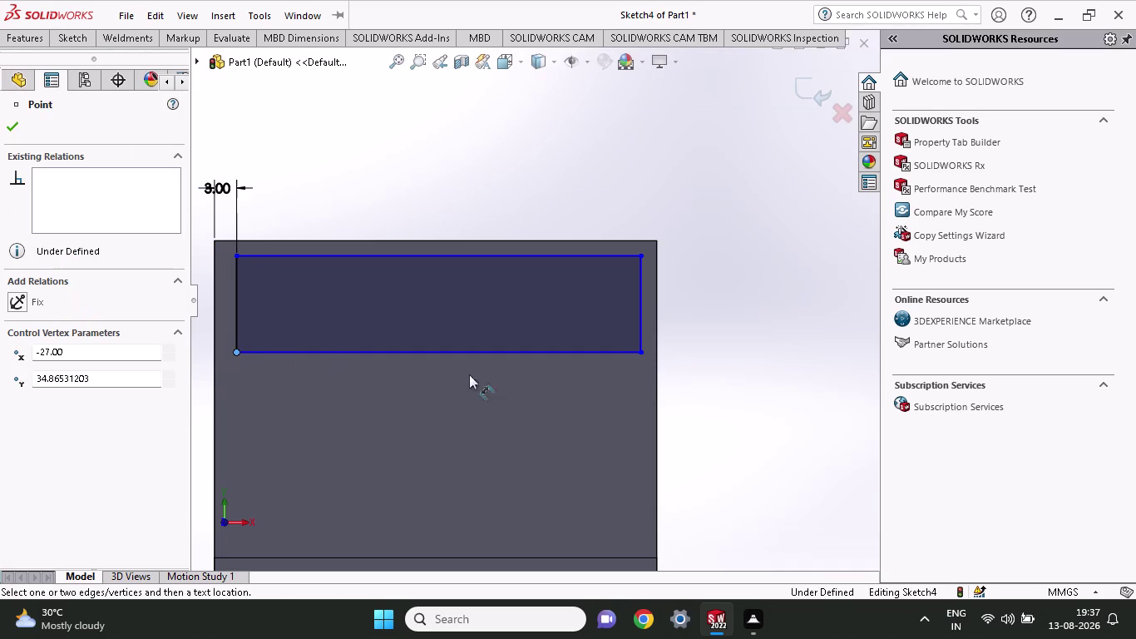
click(636, 354)
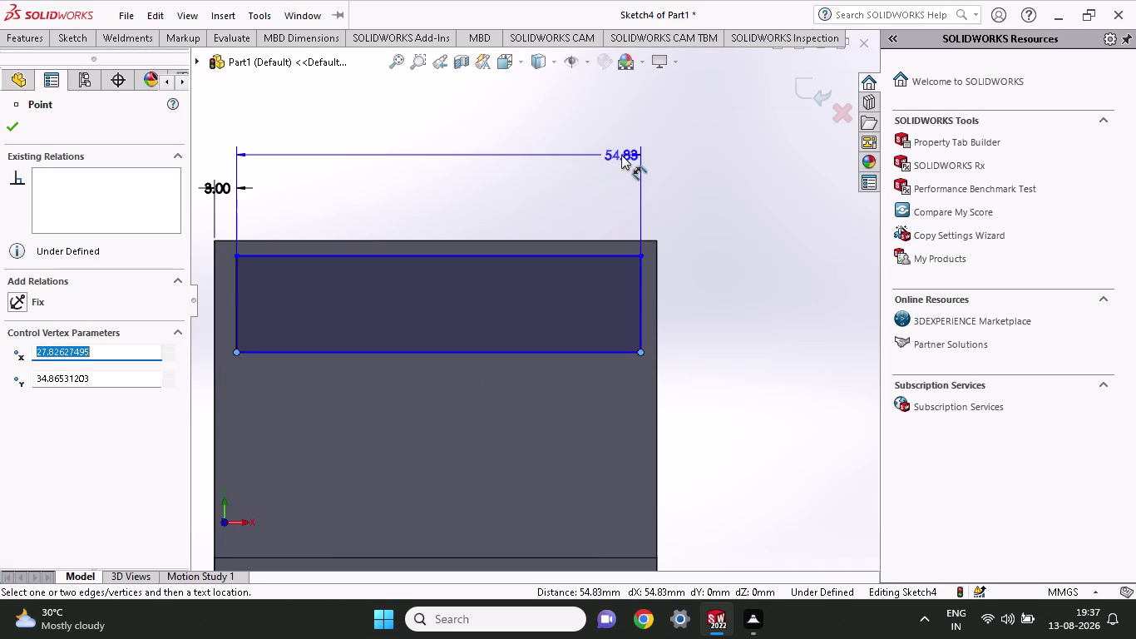
Enter the rectangle's width as 60-3, then edit it to 57-3, giving 54 mm.
click(621, 153)
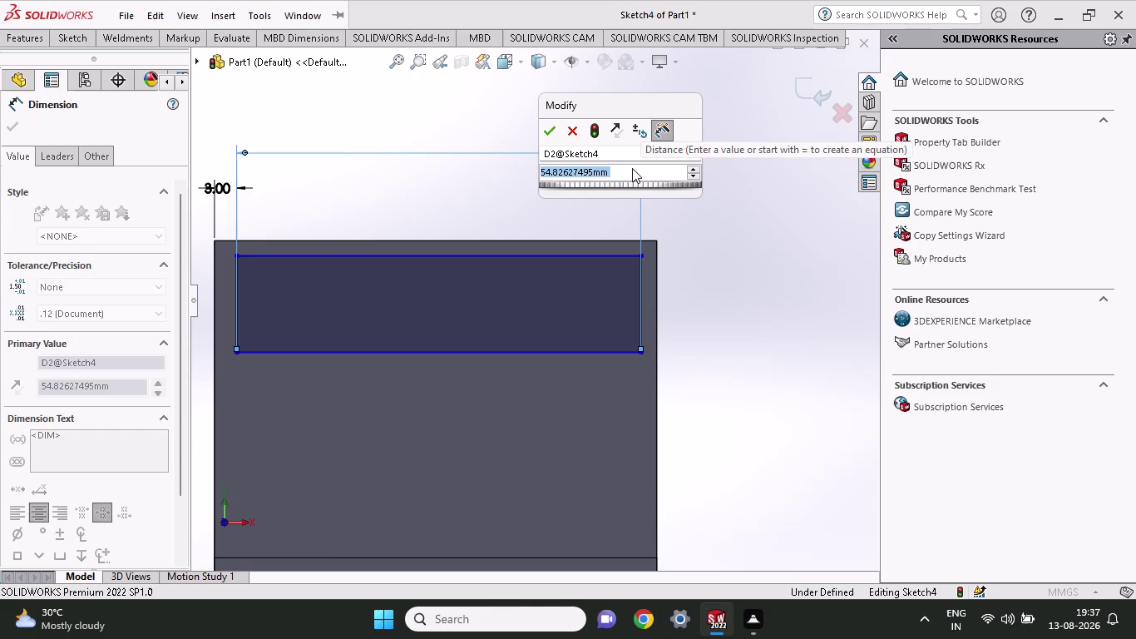
text(60-)
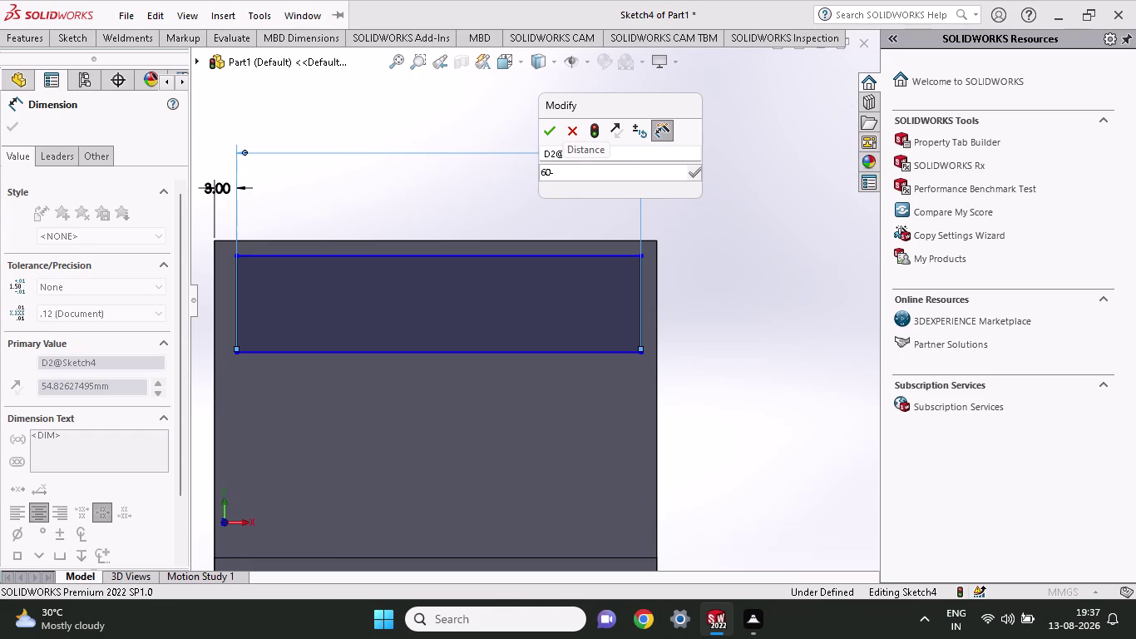
key(3)
key(Return)
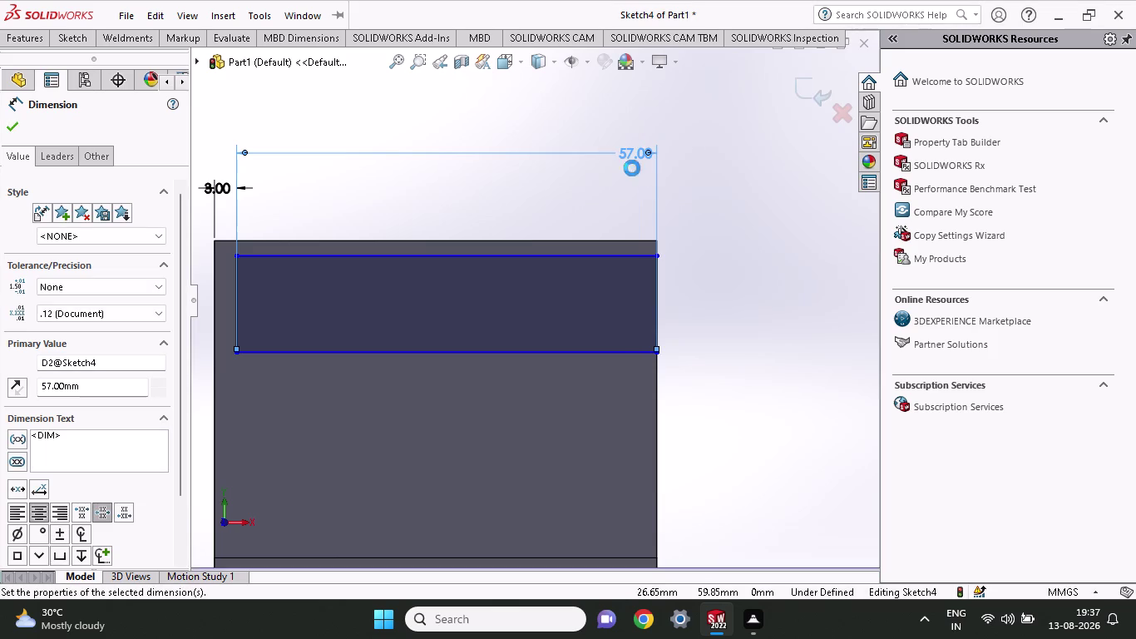
double_click(639, 157)
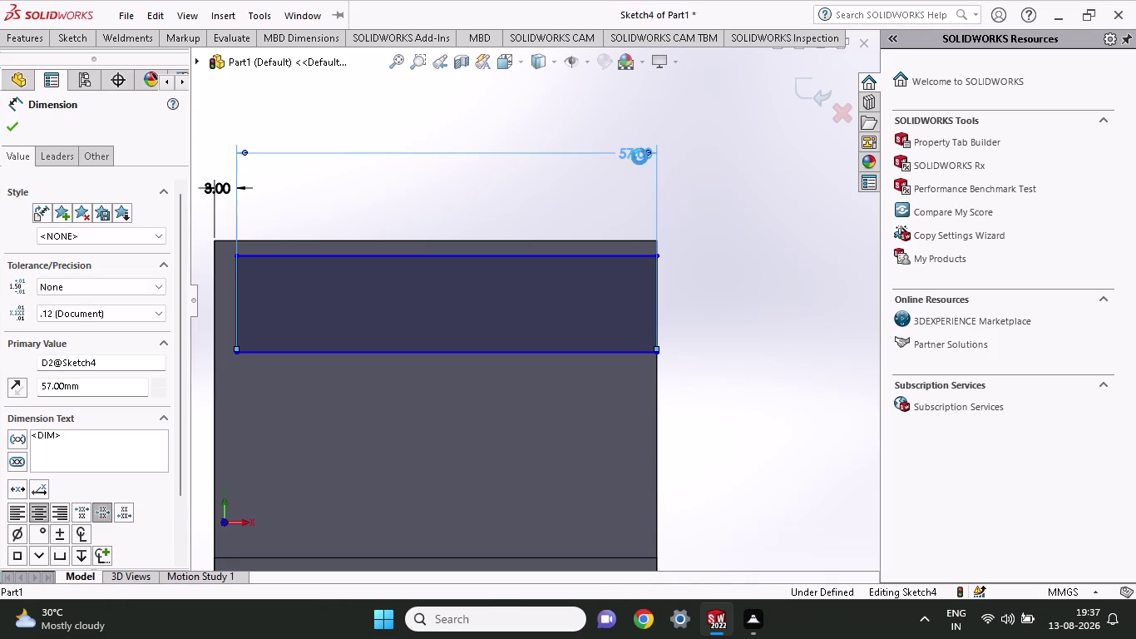
text(5)
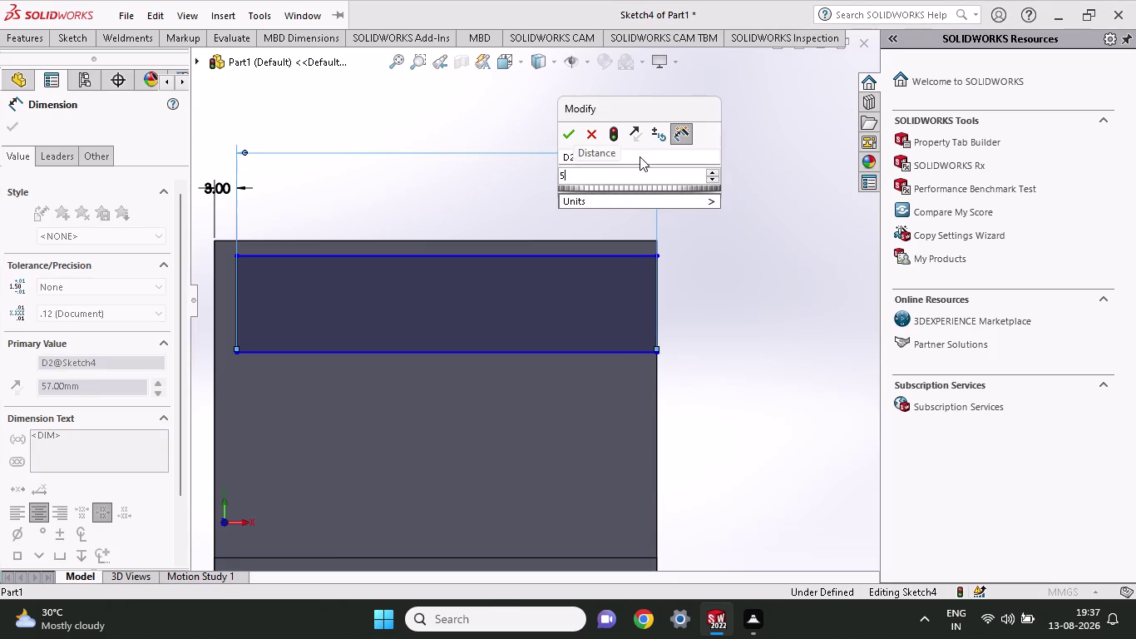
text(7)
text(-)
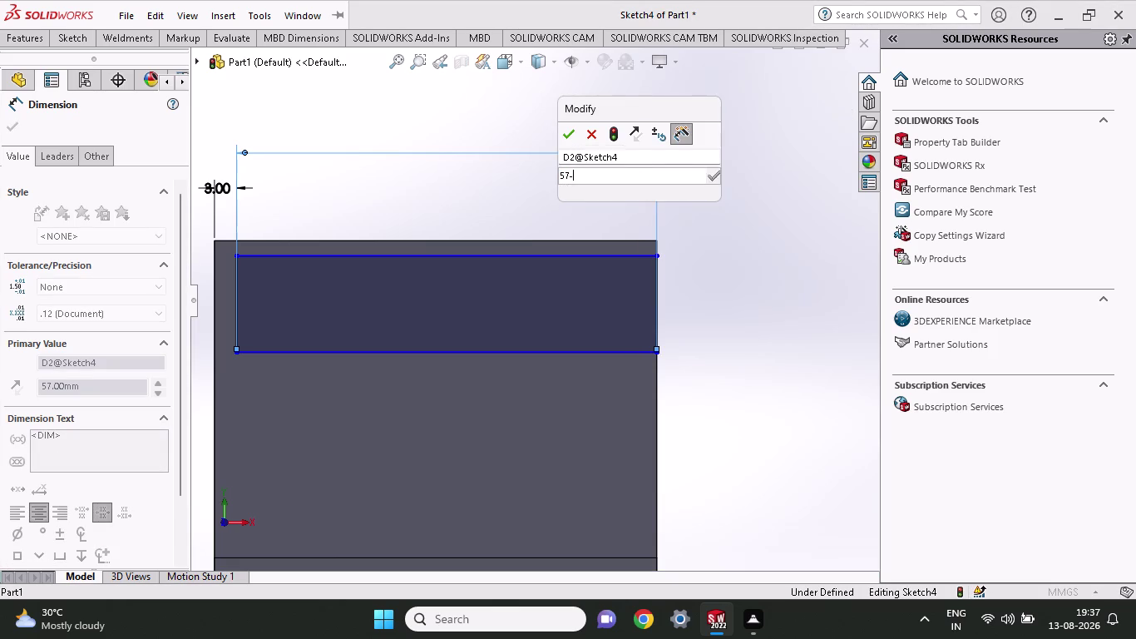
text(3)
key(Return)
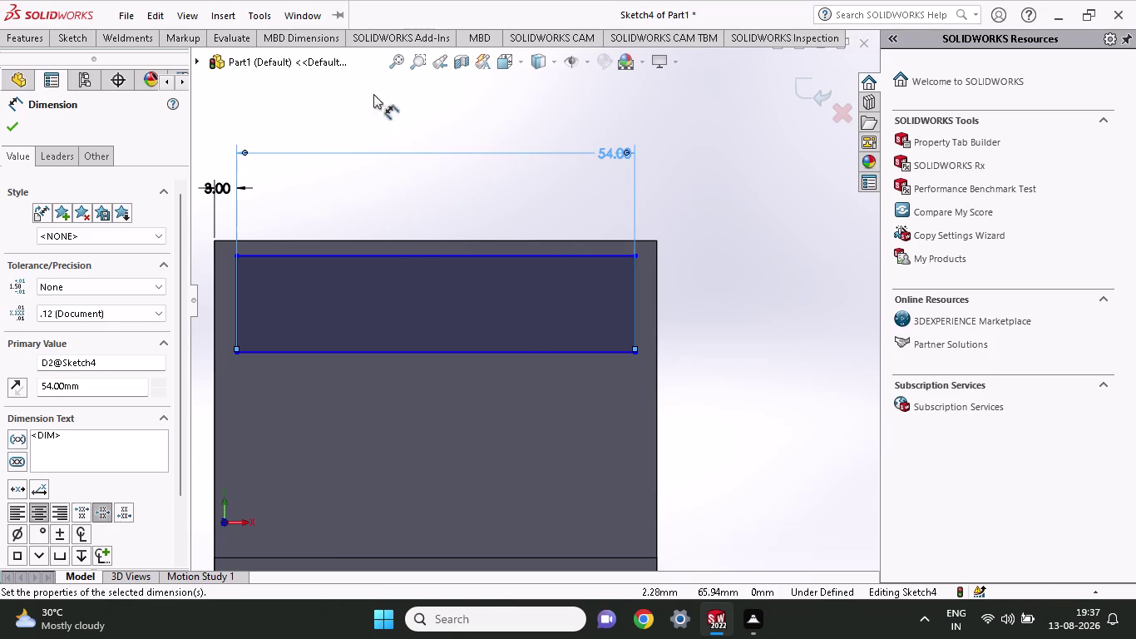
Start the Line tool from the Sketch menu.
click(83, 39)
click(113, 56)
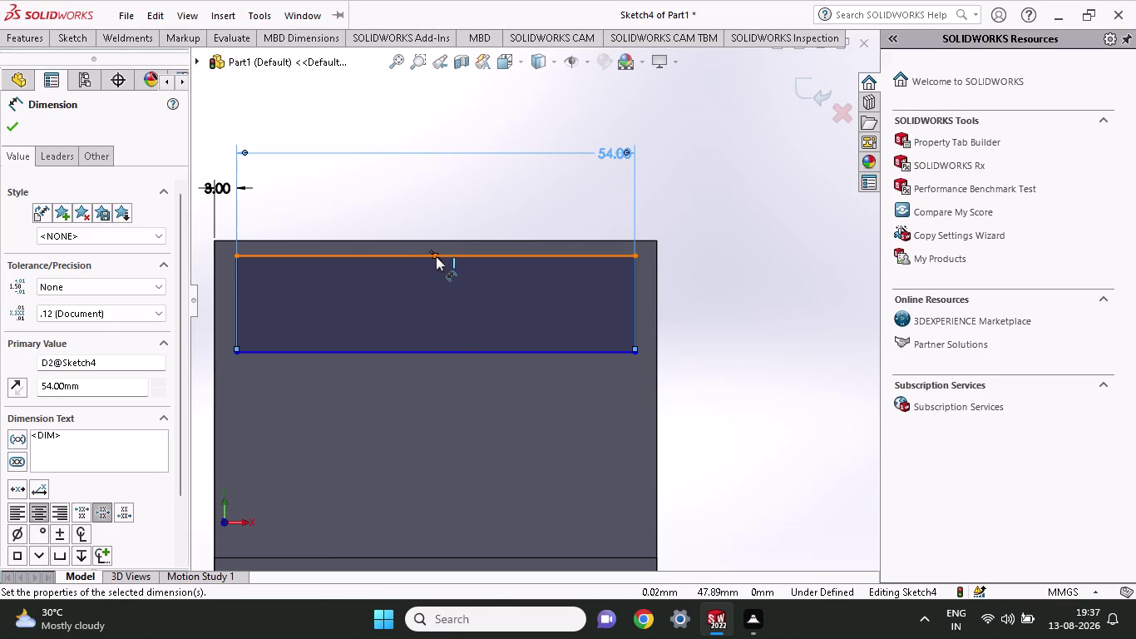
click(77, 49)
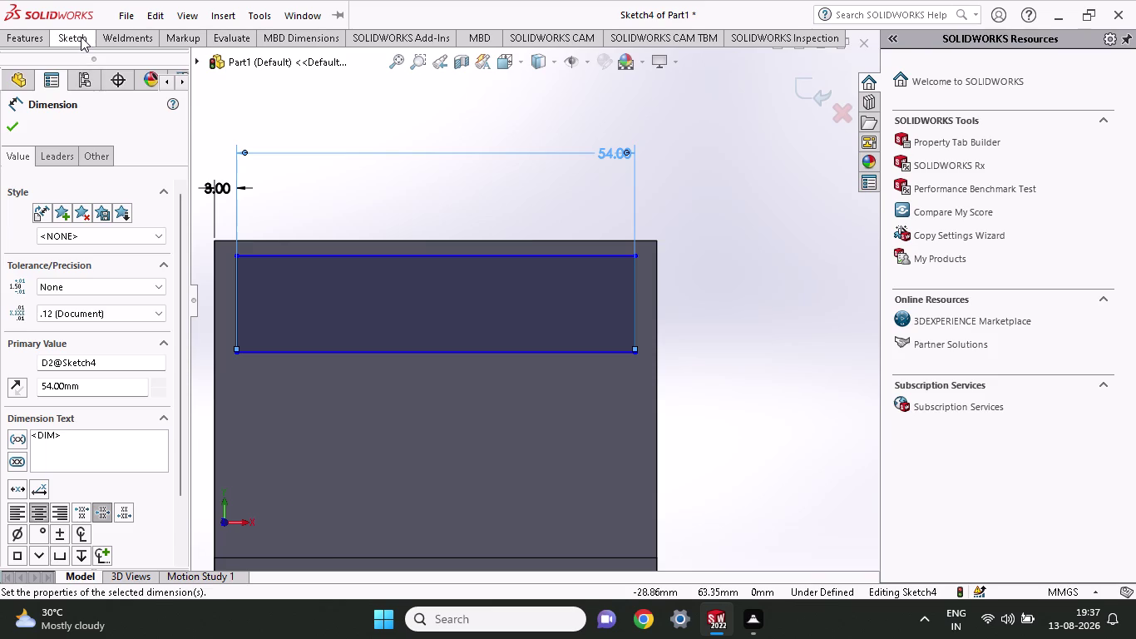
click(81, 37)
Draw a vertical line from the top edge's midpoint to the bottom edge's midpoint.
click(116, 56)
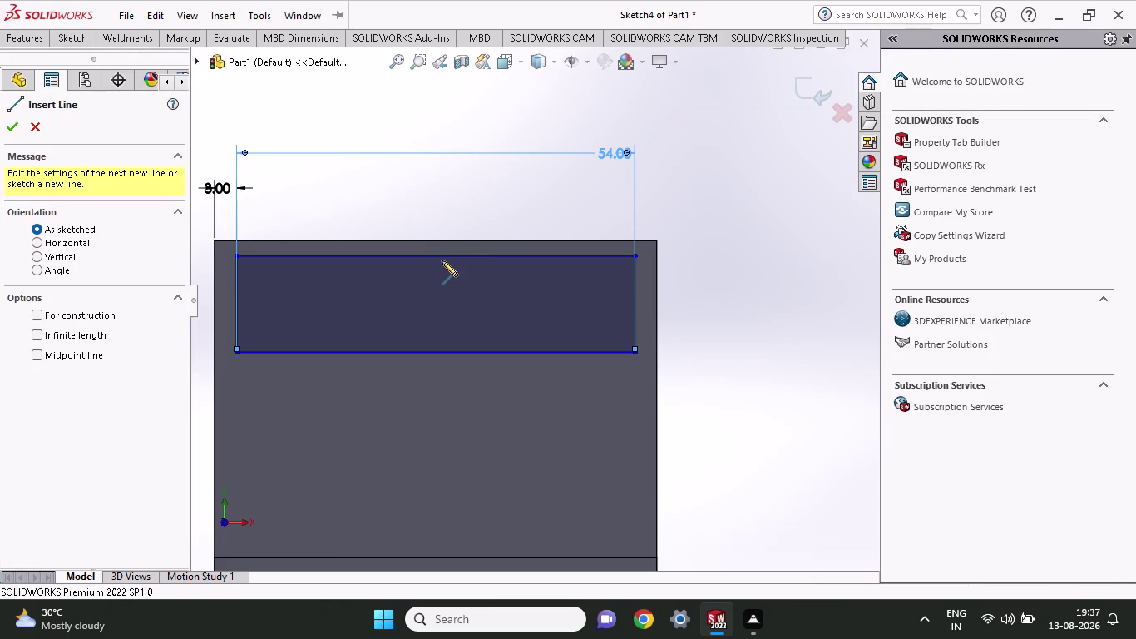
click(438, 257)
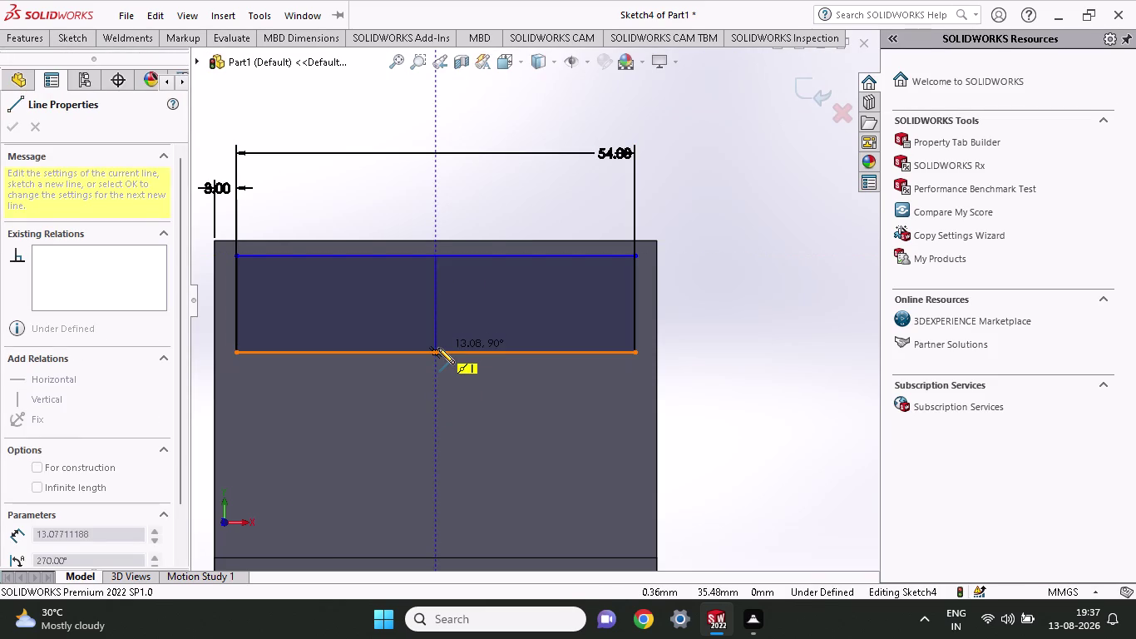
click(438, 350)
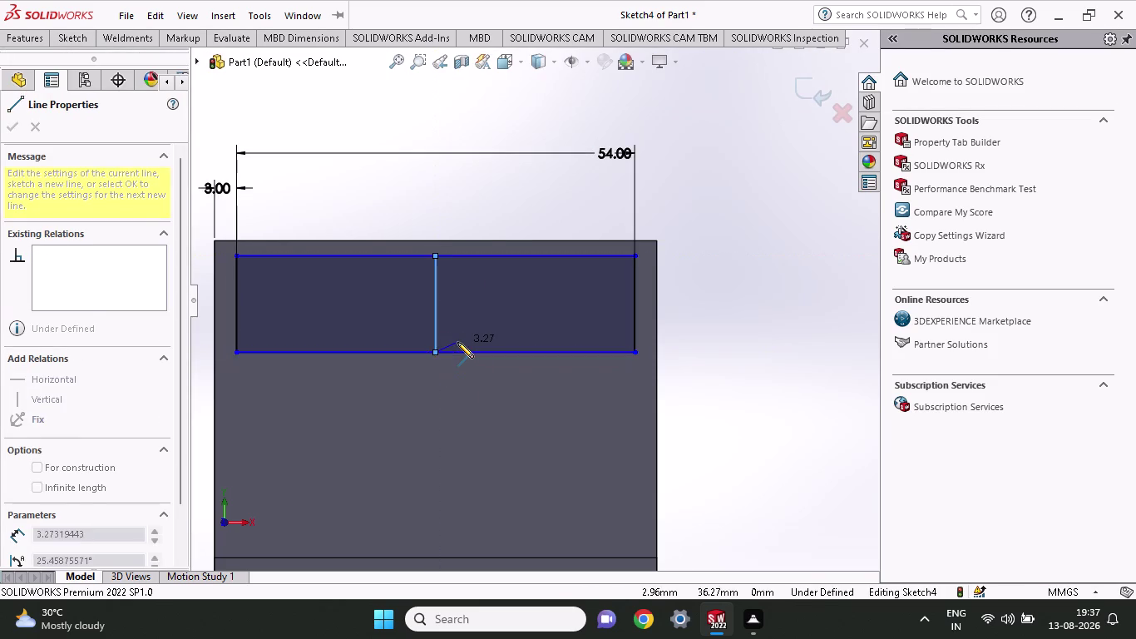
key(Escape)
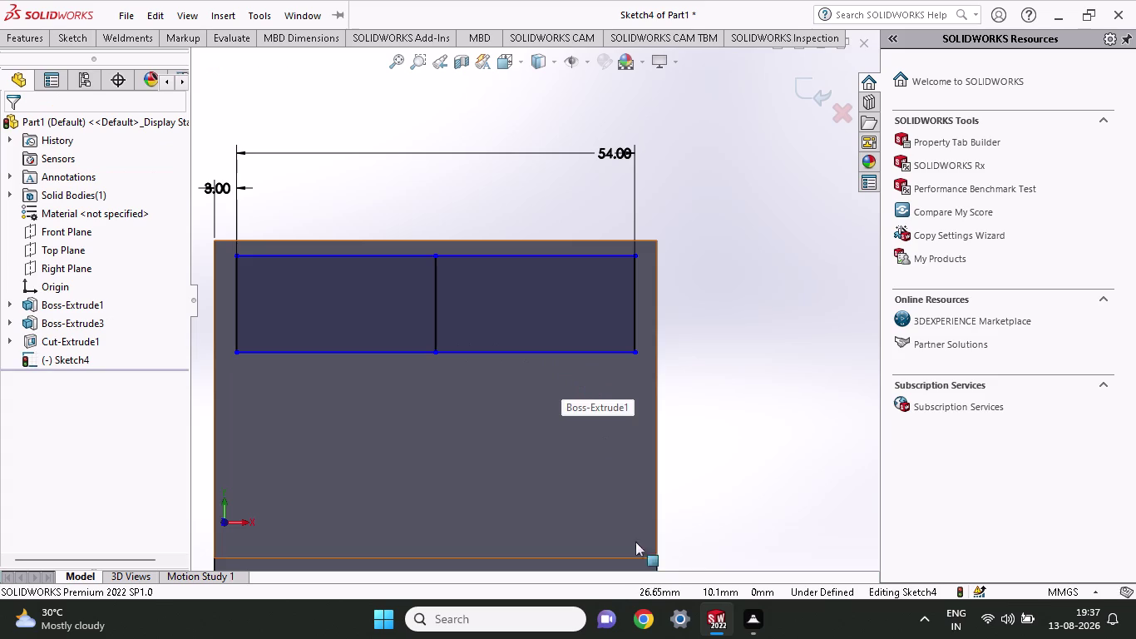